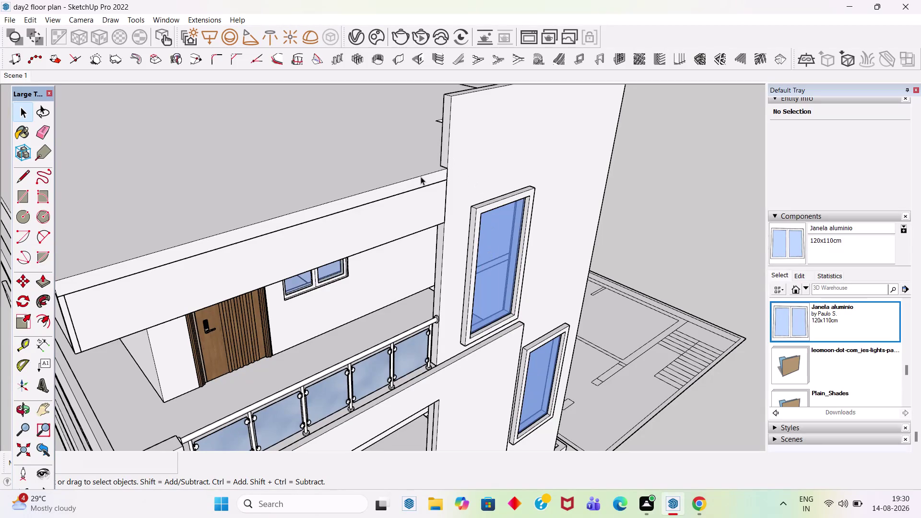
Draw a 4 by 3-foot rectangle on the ground beside the house.
scroll(up, 3)
scroll(down, 3)
scroll(down, 3)
middle_drag(562, 305, 515, 264)
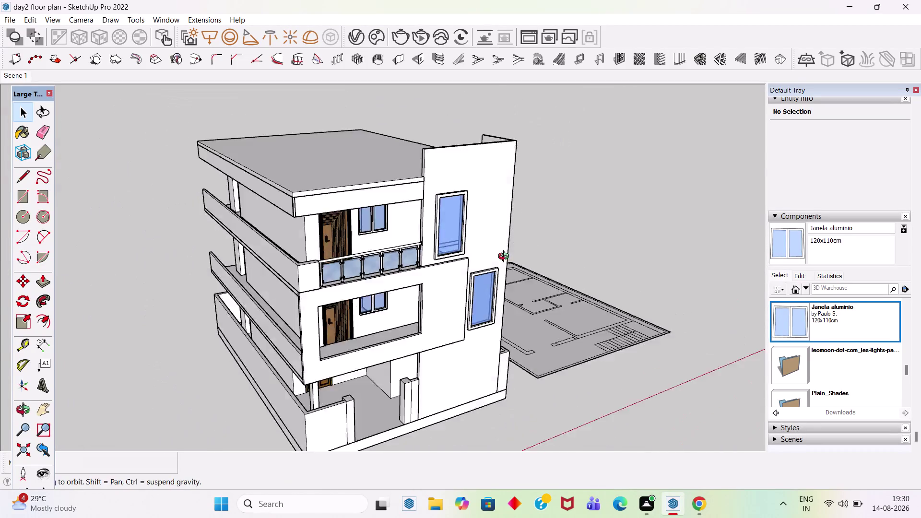
middle_drag(515, 264, 453, 227)
scroll(down, 3)
key(r)
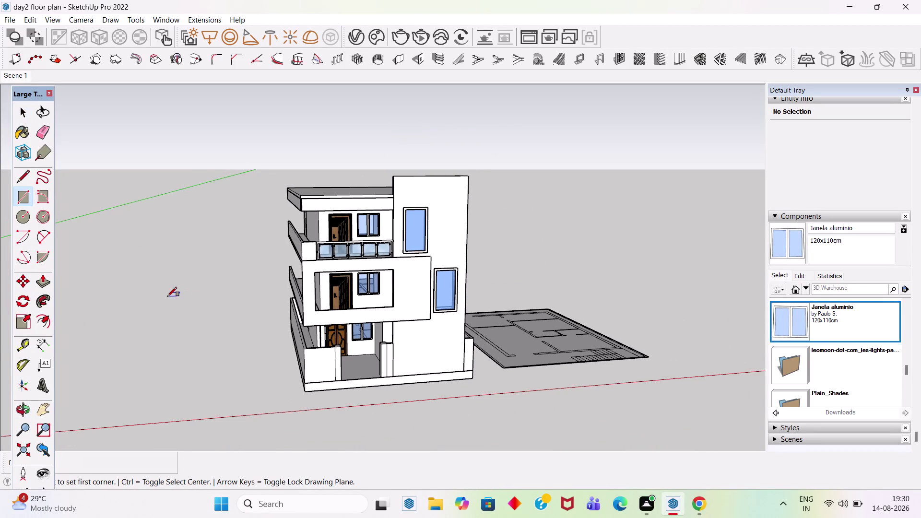
click(159, 282)
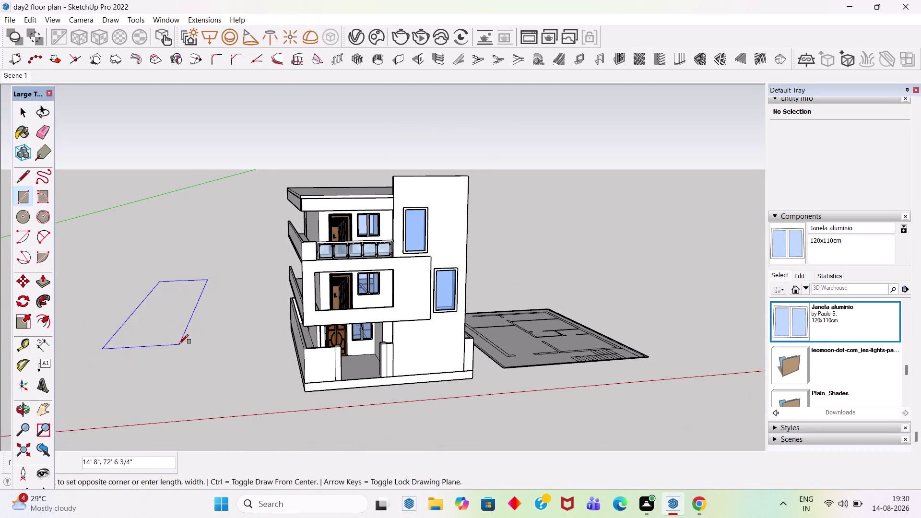
scroll(up, 3)
middle_drag(125, 353, 178, 399)
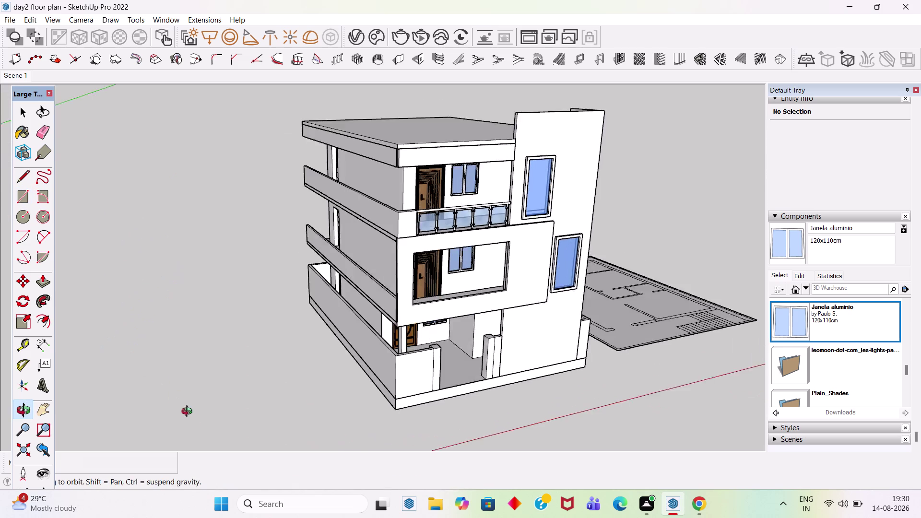
middle_drag(177, 398, 197, 423)
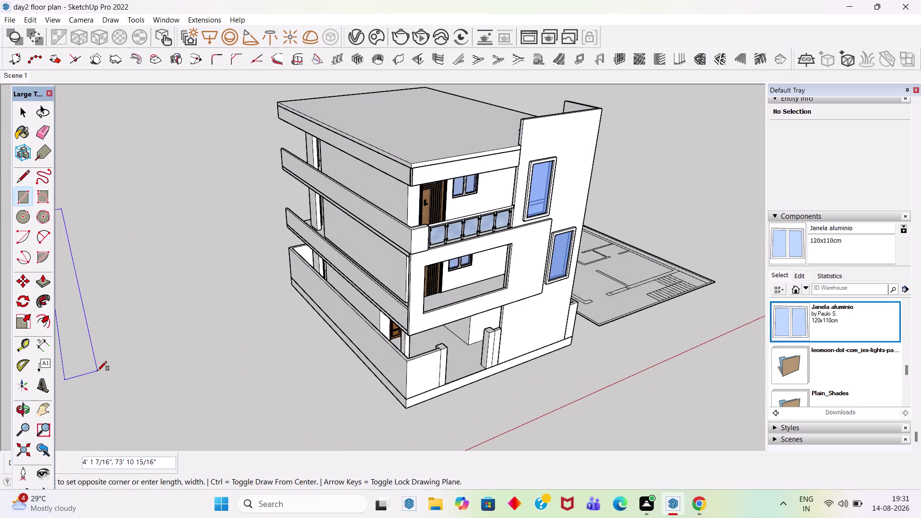
key(4)
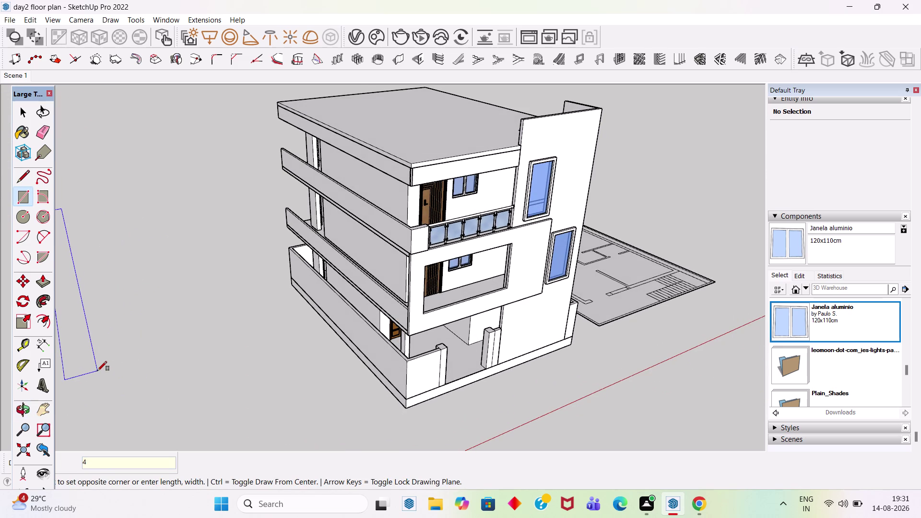
key(comma)
text(3')
key(Return)
Exit the Rectangle tool and orbit toward the top of the roof.
scroll(down, 3)
scroll(down, 3)
scroll(up, 3)
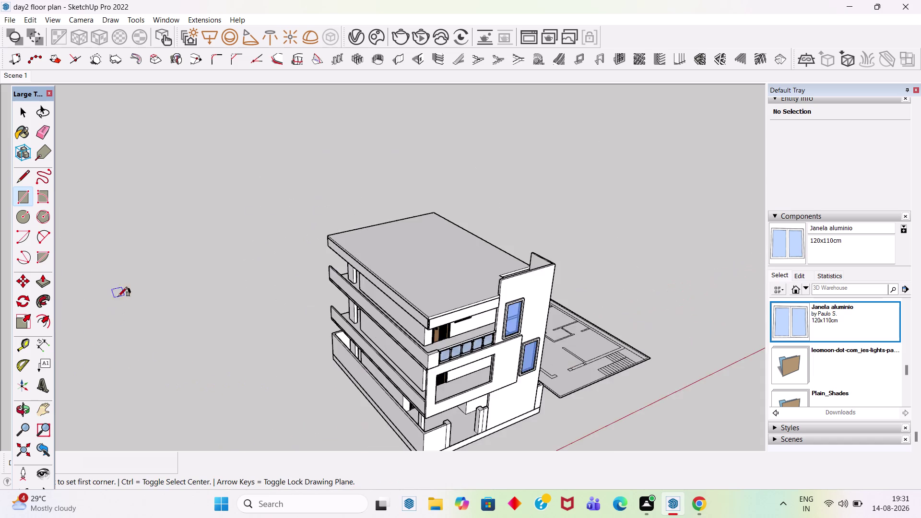
scroll(up, 3)
key(space)
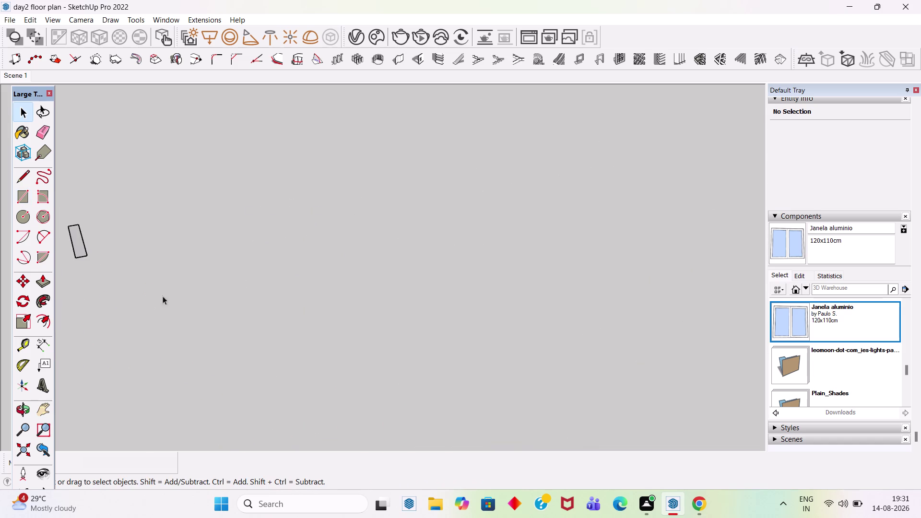
scroll(down, 3)
scroll(up, 3)
scroll(down, 3)
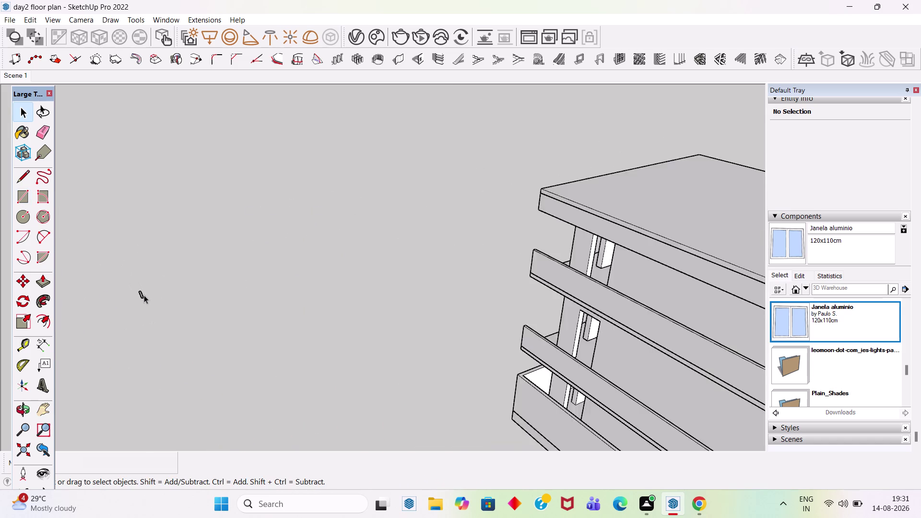
scroll(down, 3)
scroll(up, 3)
middle_drag(442, 255, 417, 269)
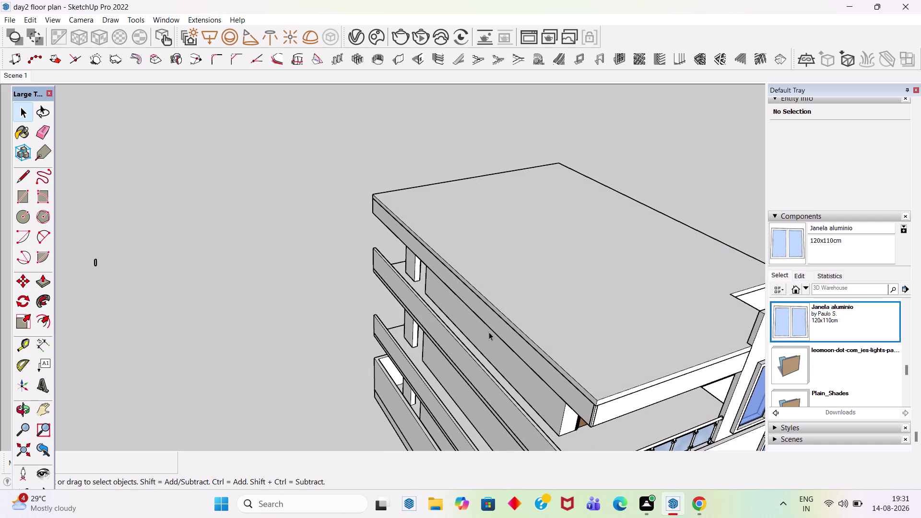
Draw roof-edge lines from the feature wall corner to the front and back-left corners.
key(l)
scroll(down, 3)
scroll(up, 3)
scroll(up, 3)
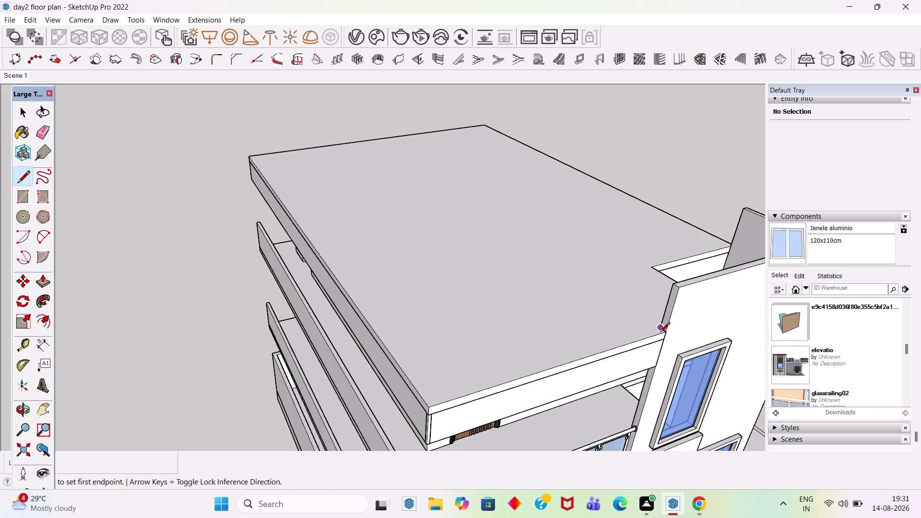
scroll(up, 3)
click(666, 332)
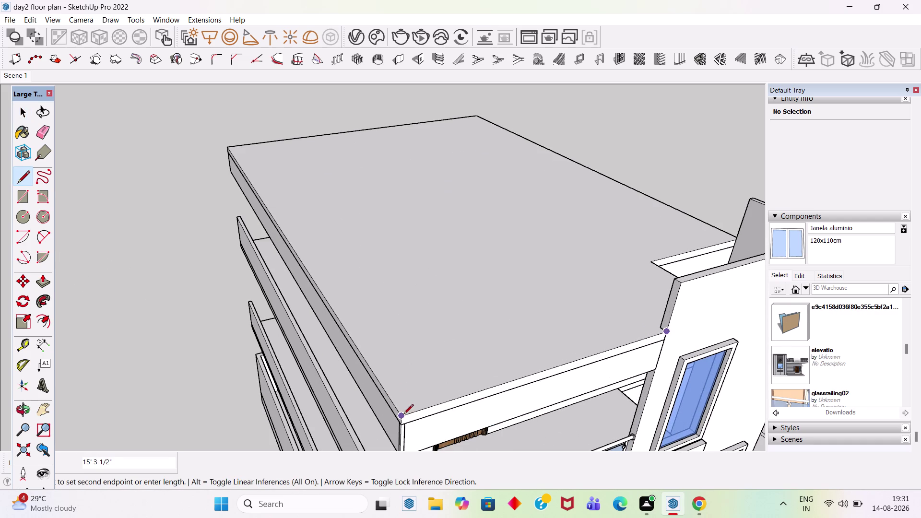
click(403, 415)
click(402, 416)
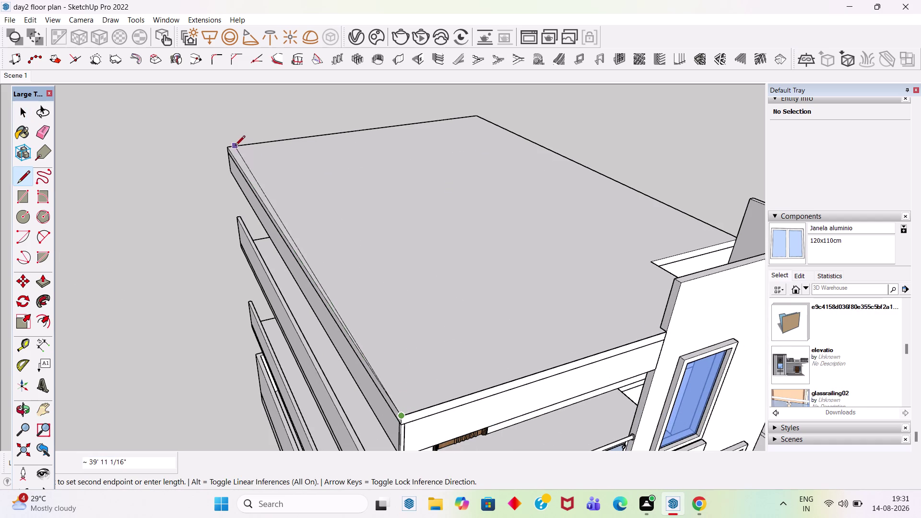
click(228, 146)
click(226, 147)
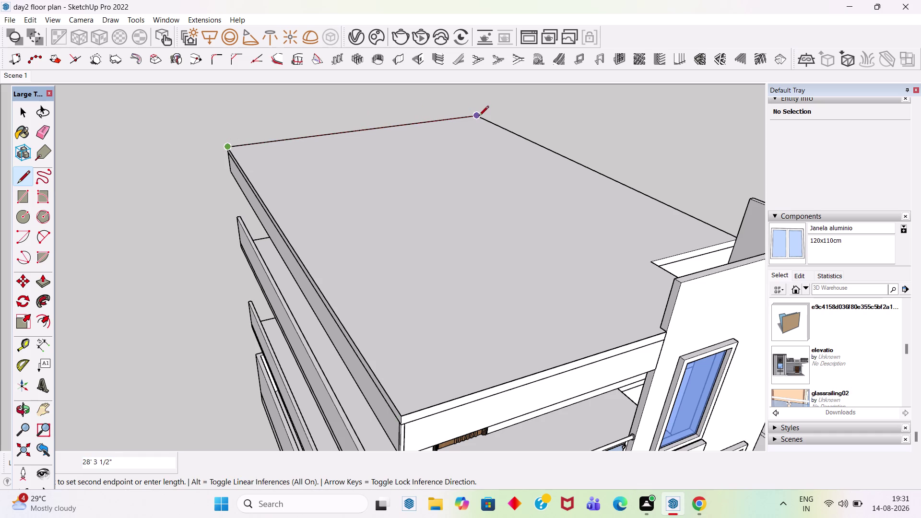
Continue the line via the back-right corner and side edge to the feature wall.
scroll(up, 3)
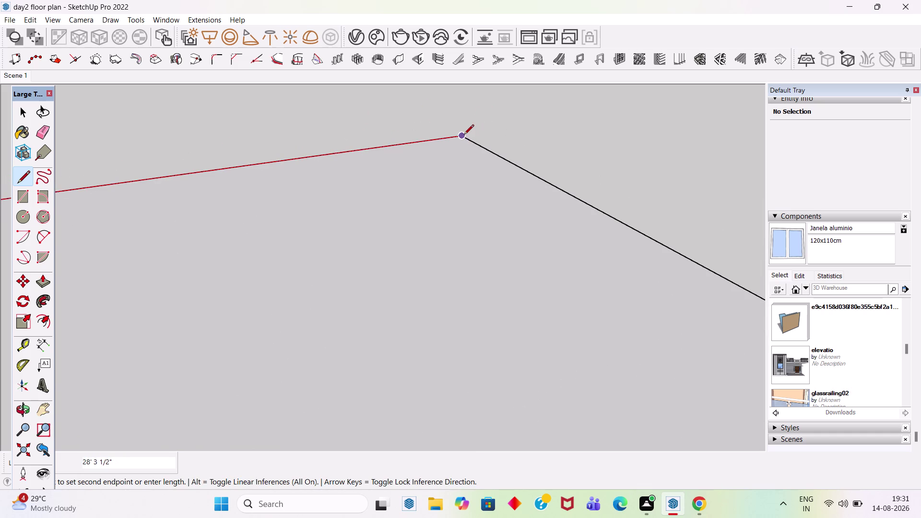
click(464, 136)
click(462, 136)
scroll(down, 3)
scroll(down, 3)
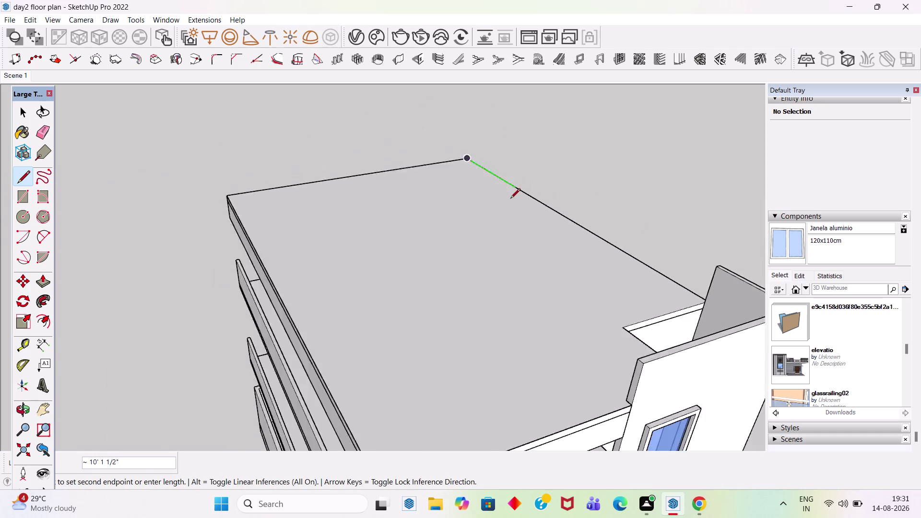
scroll(down, 3)
middle_drag(517, 205, 793, 245)
scroll(up, 3)
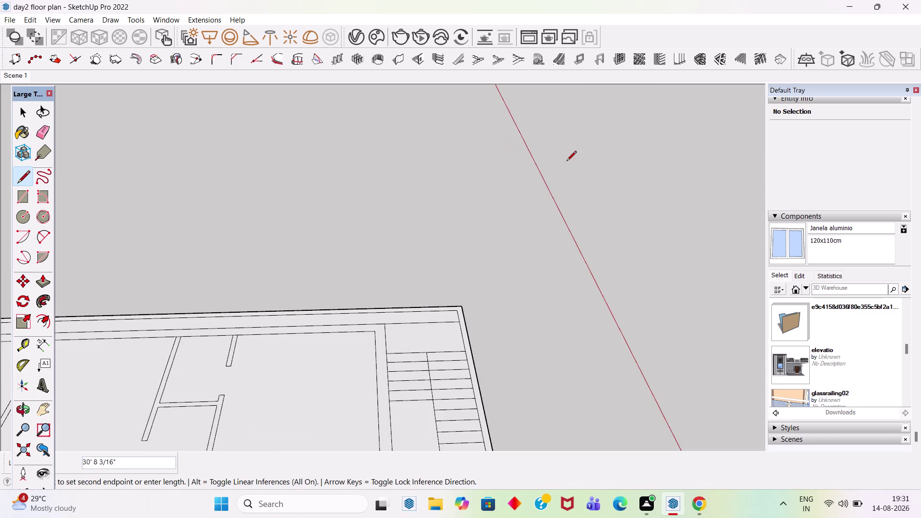
scroll(down, 3)
scroll(up, 3)
scroll(up, 3)
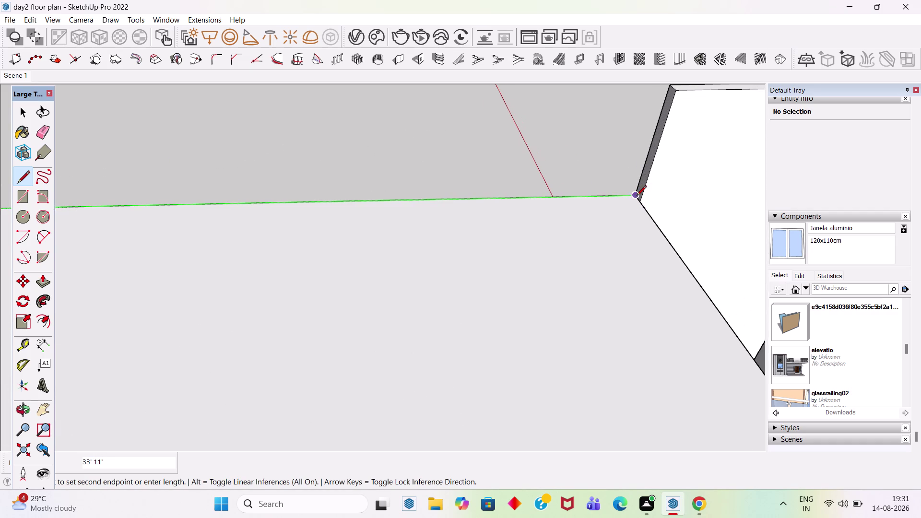
click(636, 196)
key(space)
scroll(down, 3)
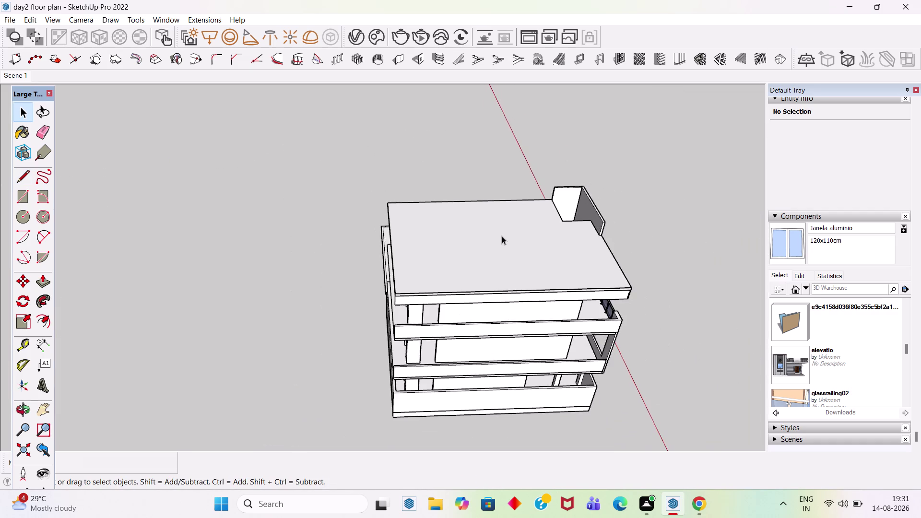
Select the small rectangle profile and activate Follow Me.
middle_drag(487, 234, 450, 222)
scroll(down, 3)
scroll(down, 3)
scroll(up, 3)
scroll(down, 3)
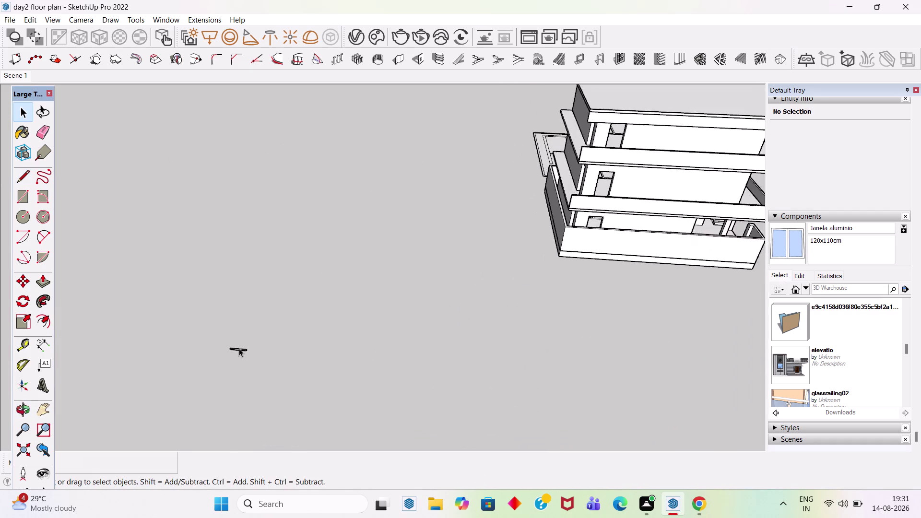
scroll(up, 3)
double_click(245, 350)
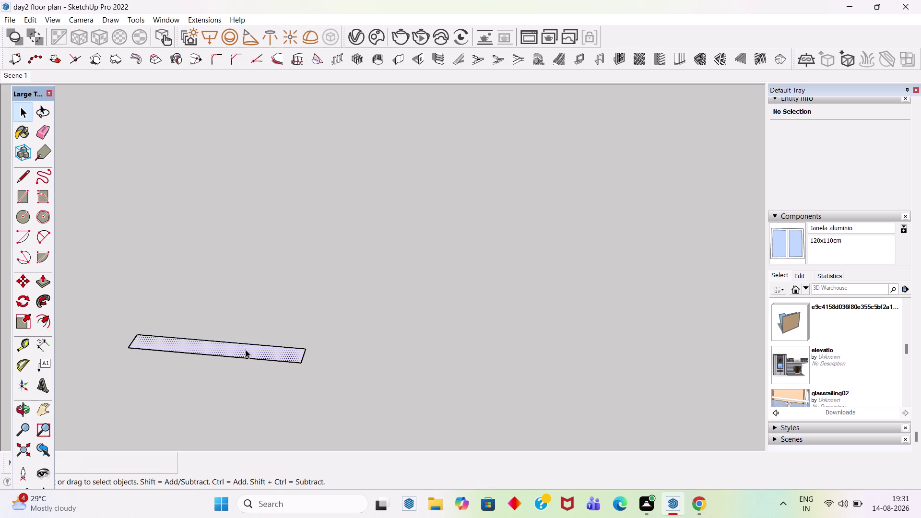
click(43, 301)
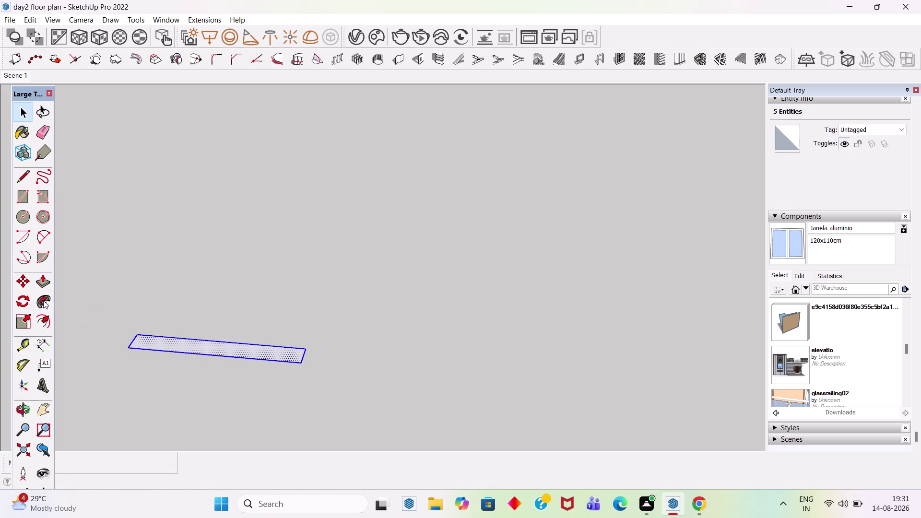
Try sweeping the profile along a roof edge, then return to Select.
scroll(down, 3)
scroll(down, 3)
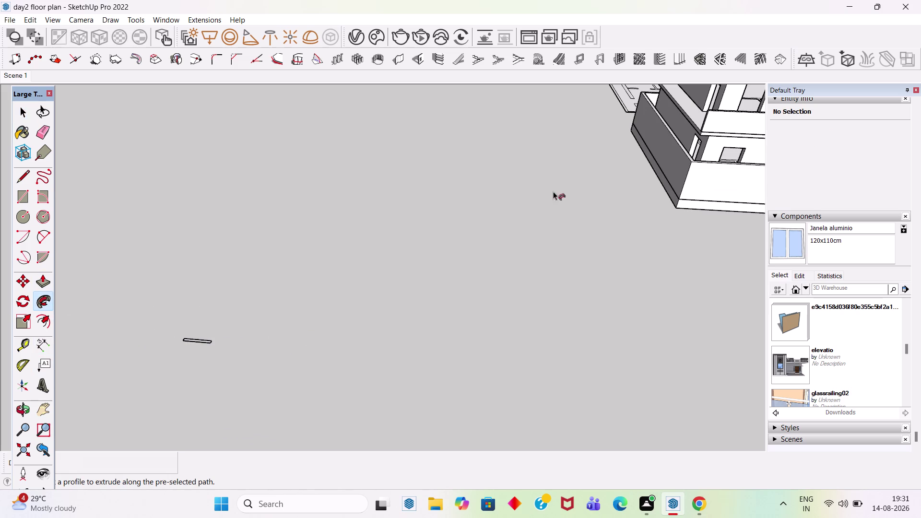
scroll(down, 3)
scroll(up, 3)
scroll(down, 3)
scroll(up, 3)
scroll(up, 3)
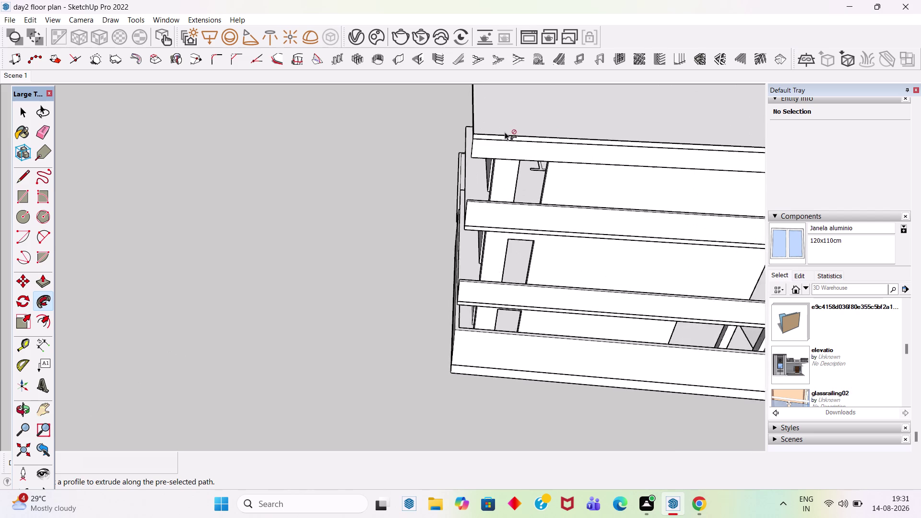
scroll(up, 3)
click(516, 137)
key(space)
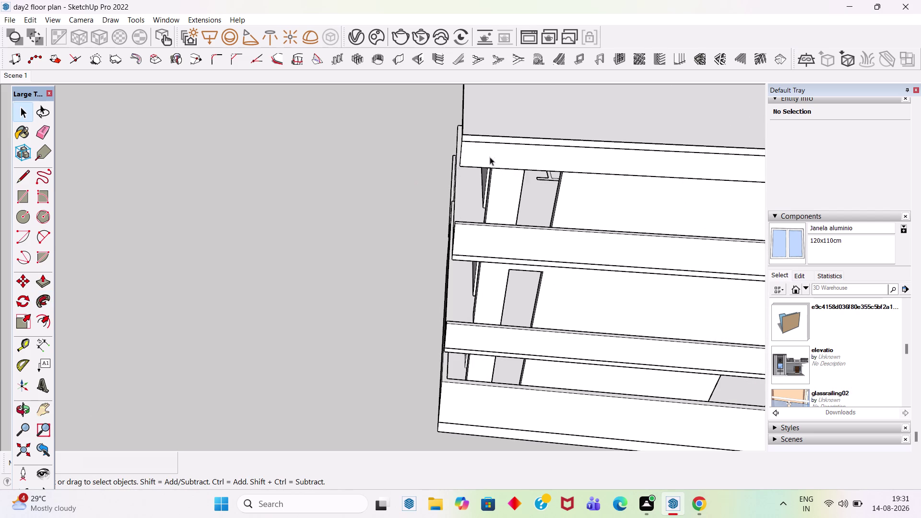
Select the roof slab group and zoom in near the feature wall.
click(525, 135)
scroll(down, 3)
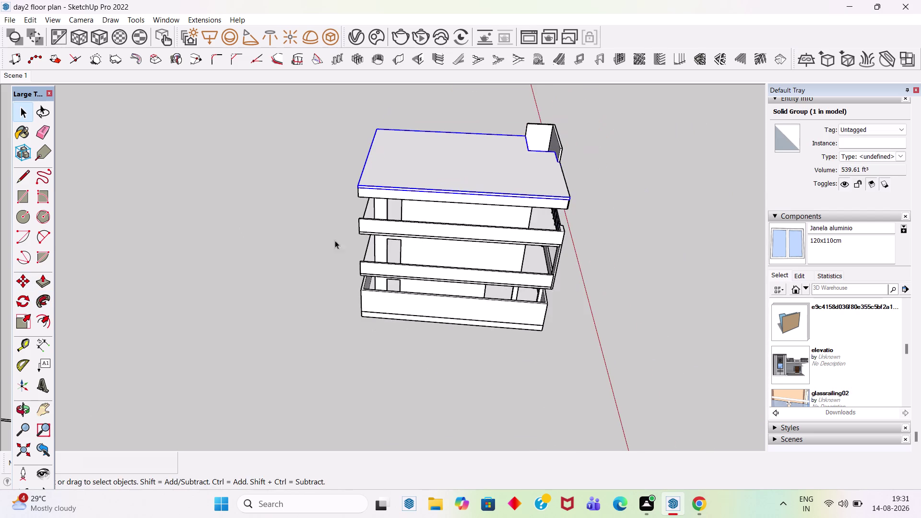
middle_drag(456, 227, 286, 260)
scroll(up, 3)
click(520, 265)
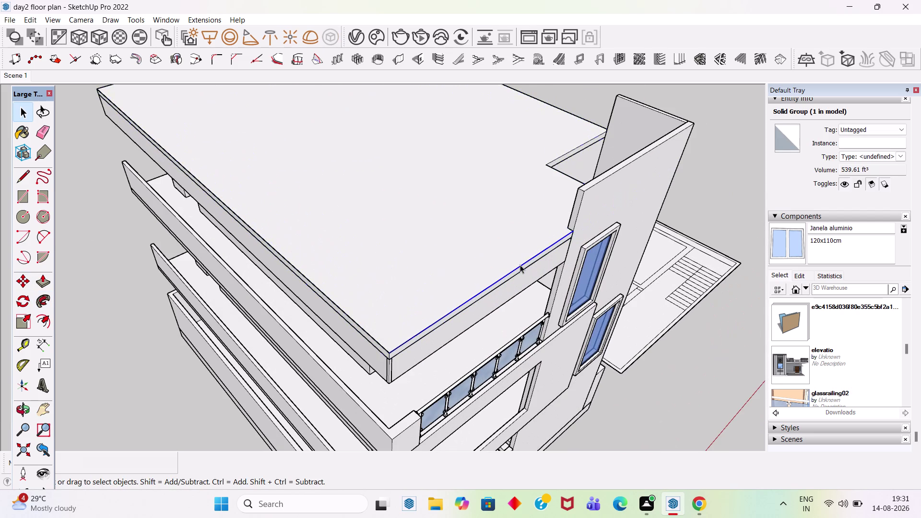
Shift-select the four traced roof top edges, about 117 feet in total.
click(374, 339)
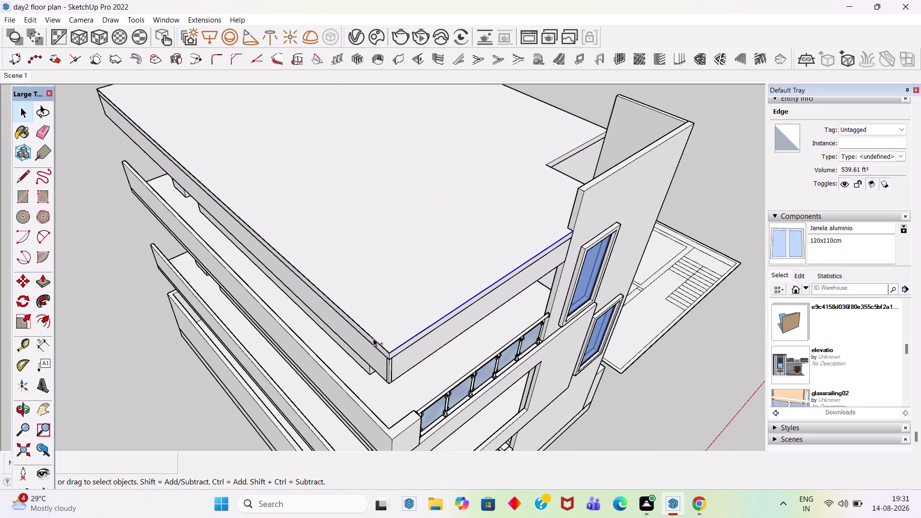
scroll(down, 3)
scroll(up, 3)
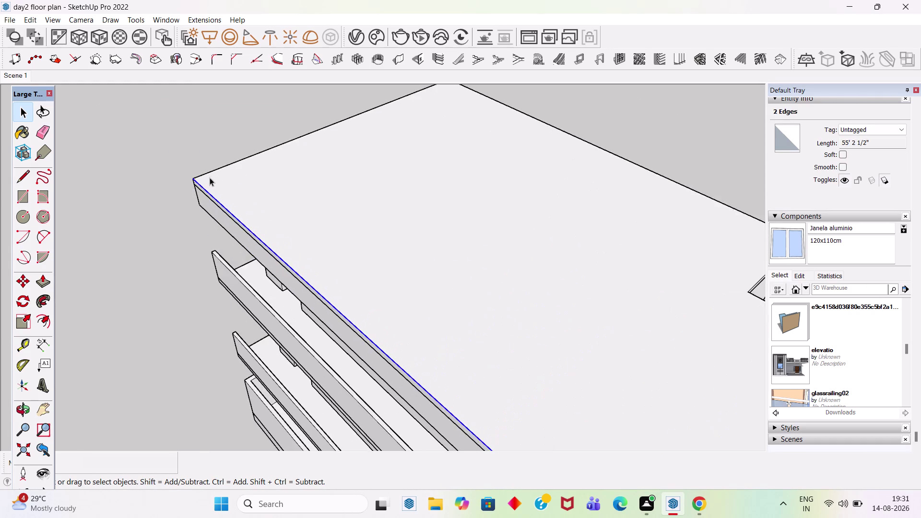
scroll(up, 3)
click(201, 172)
scroll(down, 3)
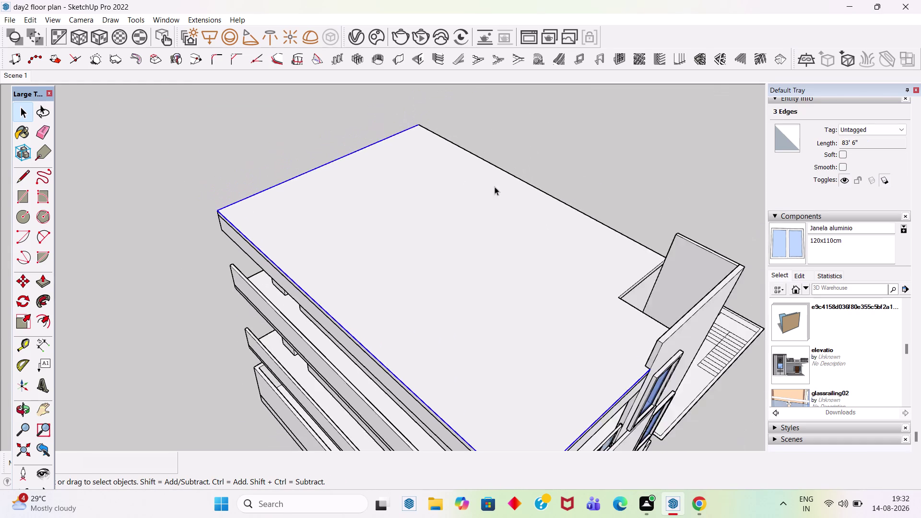
scroll(up, 3)
click(527, 212)
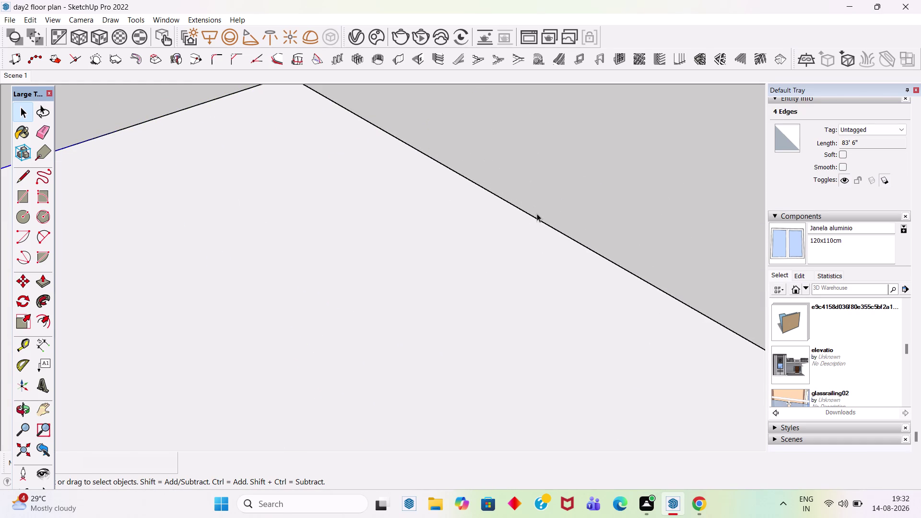
click(537, 219)
scroll(down, 3)
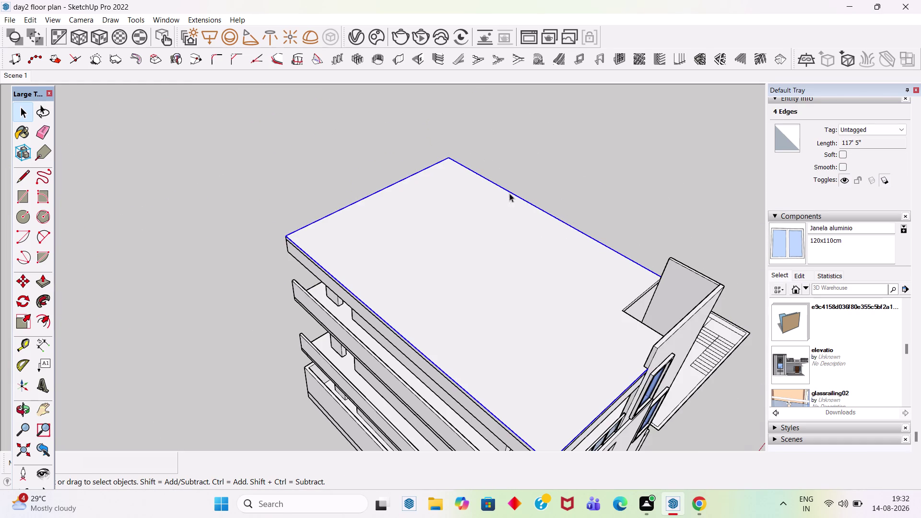
scroll(down, 3)
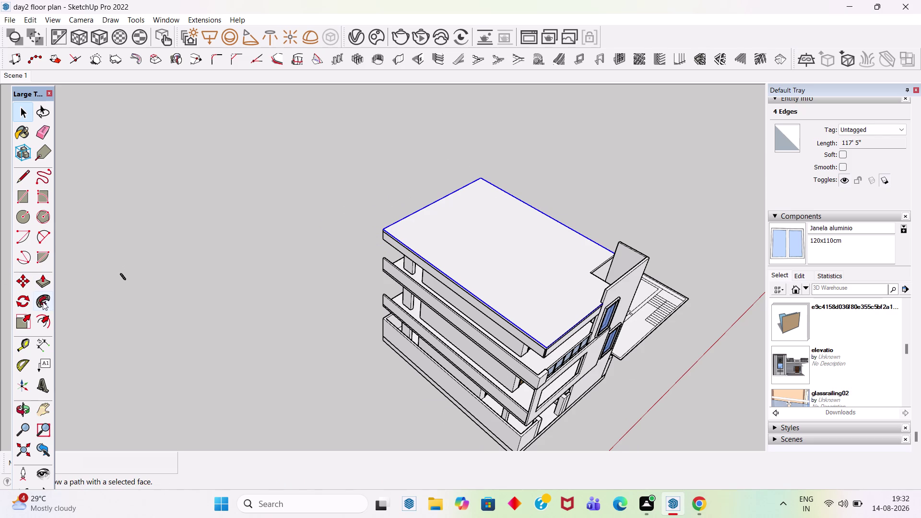
Sweep the rectangle profile along the roof edges with Follow Me and inspect it.
click(43, 301)
scroll(up, 3)
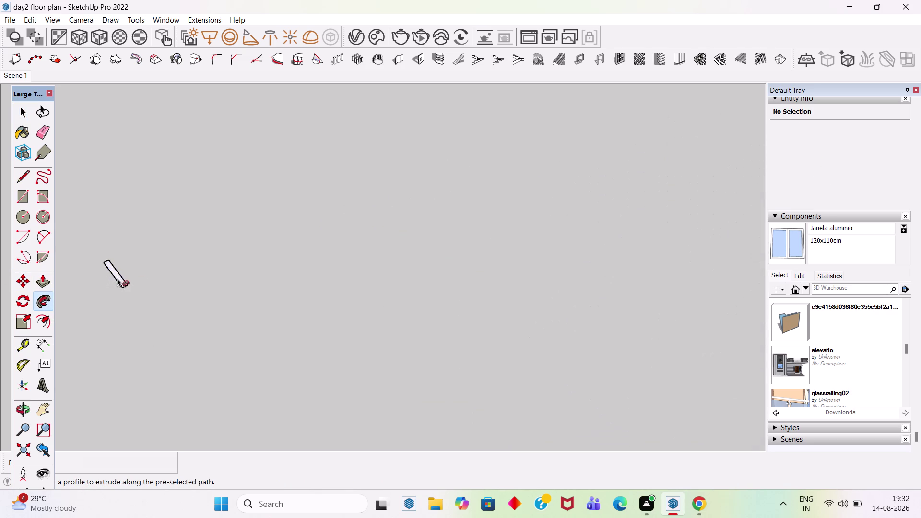
scroll(up, 3)
click(124, 281)
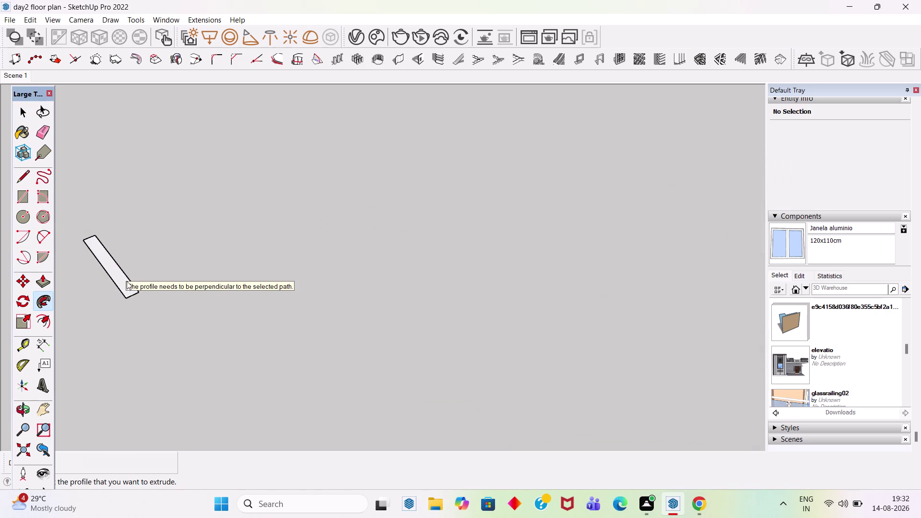
scroll(down, 3)
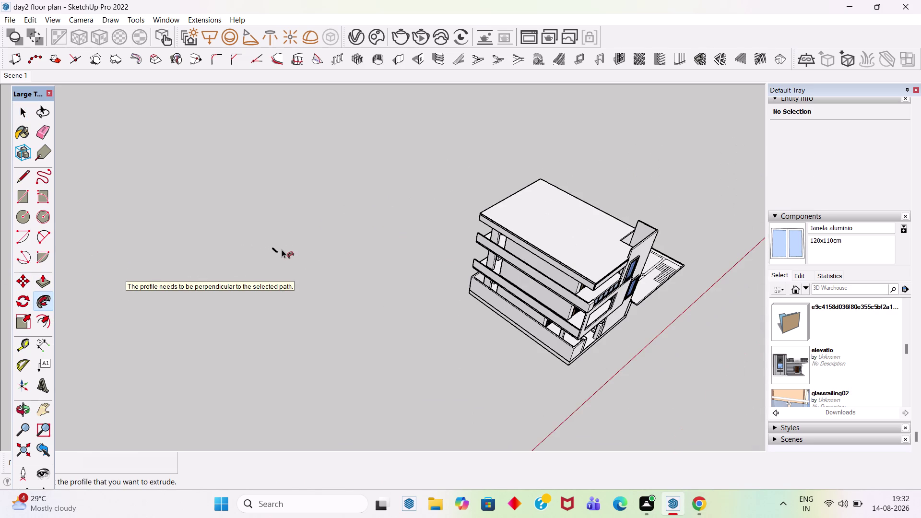
scroll(up, 3)
scroll(up, 3)
scroll(up, 3)
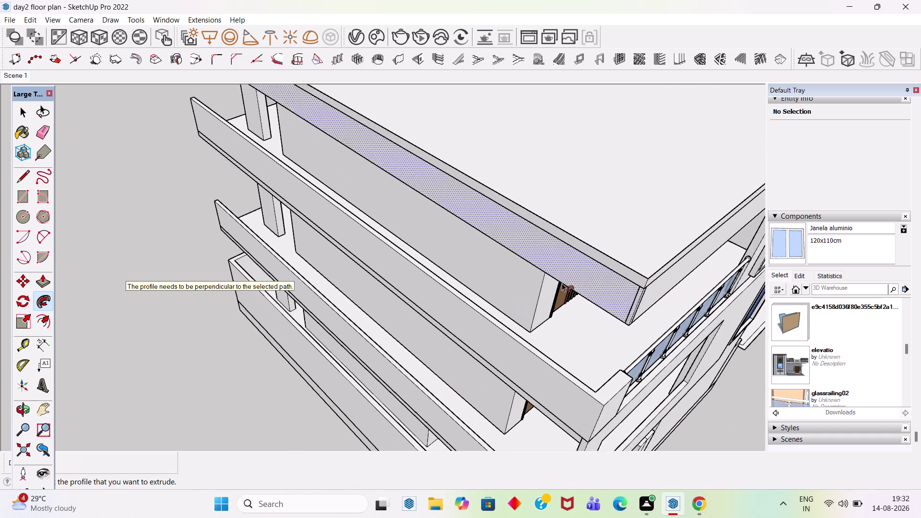
scroll(up, 3)
middle_drag(601, 290, 499, 148)
scroll(up, 3)
scroll(down, 3)
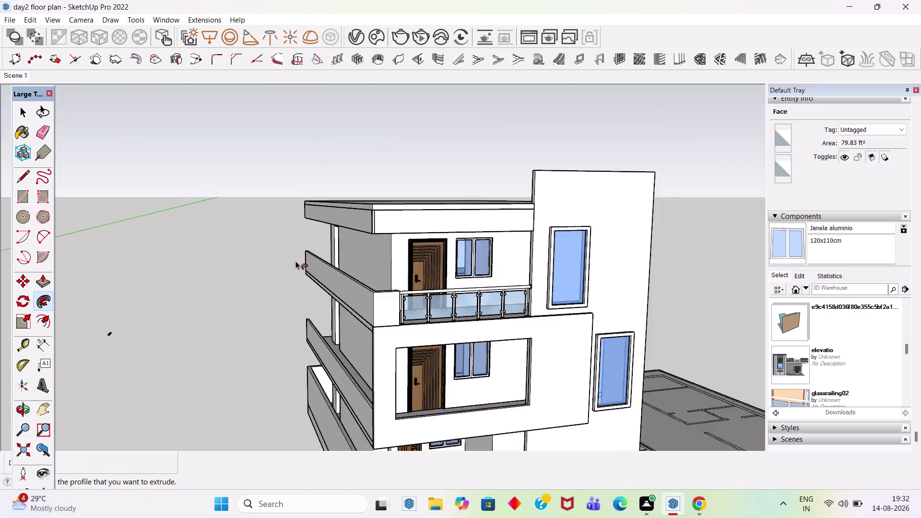
scroll(down, 3)
middle_drag(386, 241, 386, 394)
scroll(up, 3)
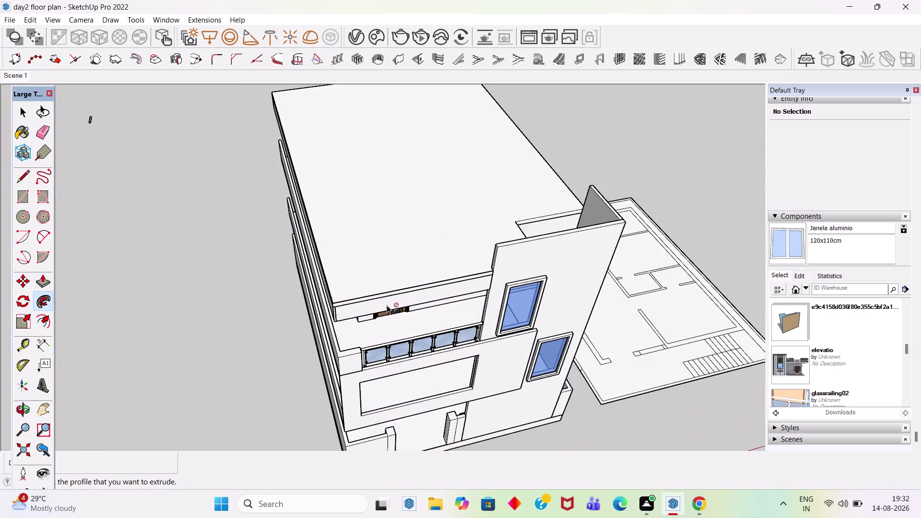
scroll(up, 3)
Undo the last four actions, cut the selection, and return to Select.
key(ctrl+z)
key(ctrl+z)
key(ctrl+z)
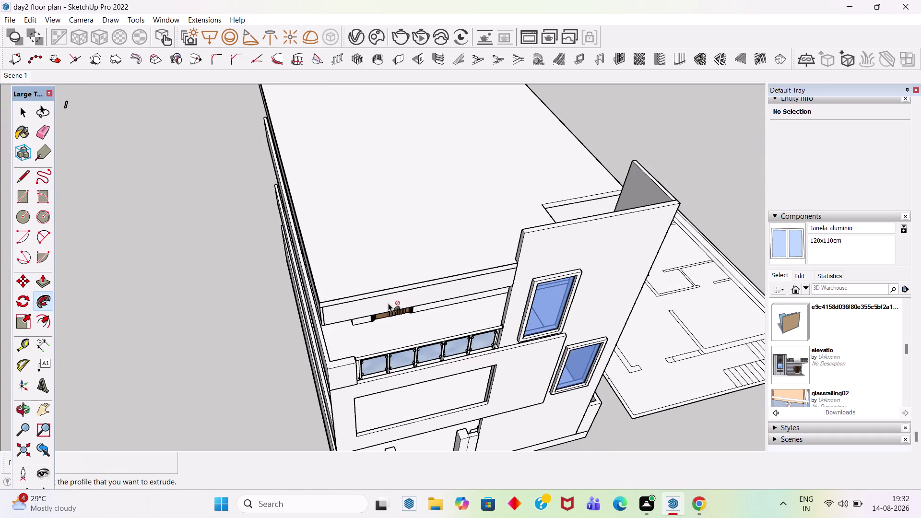
key(ctrl+z)
key(ctrl+x)
key(space)
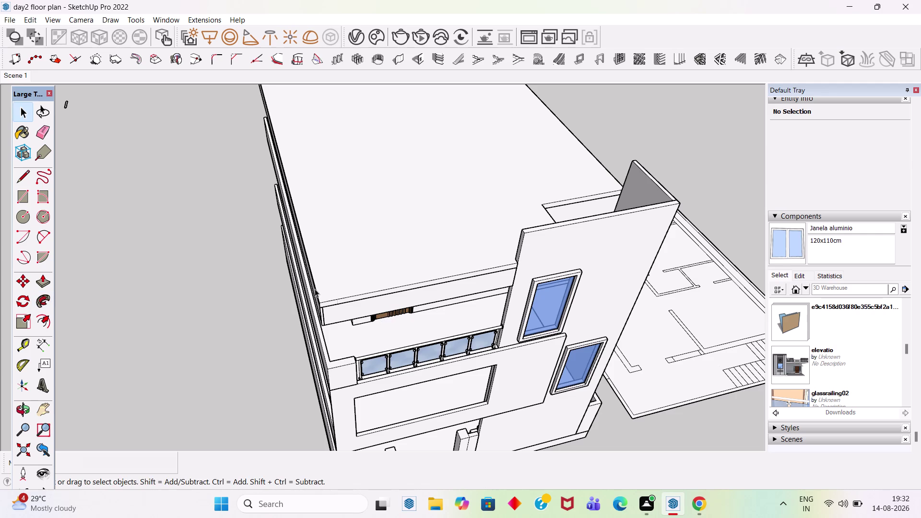
Inspect the parapet and select the roof slab, a 539.61 cubic-foot solid.
click(258, 289)
middle_drag(479, 292, 568, 170)
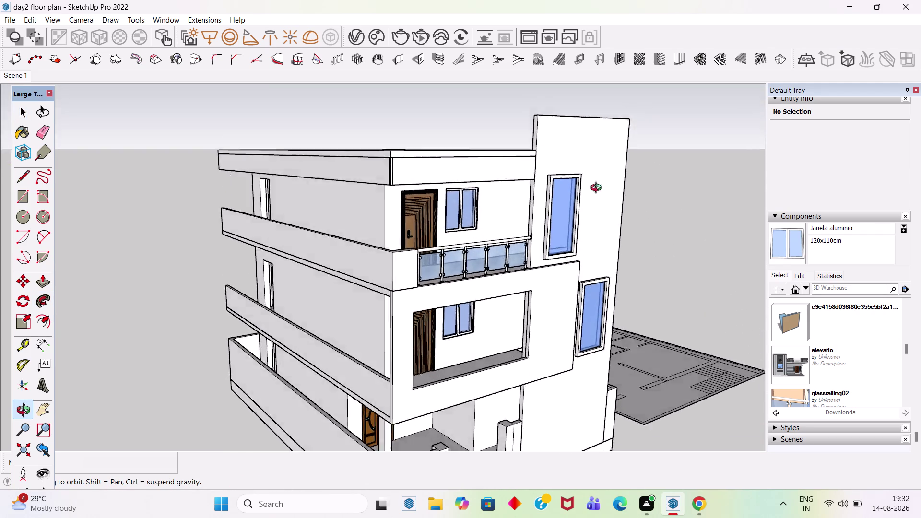
middle_drag(568, 170, 485, 248)
scroll(up, 3)
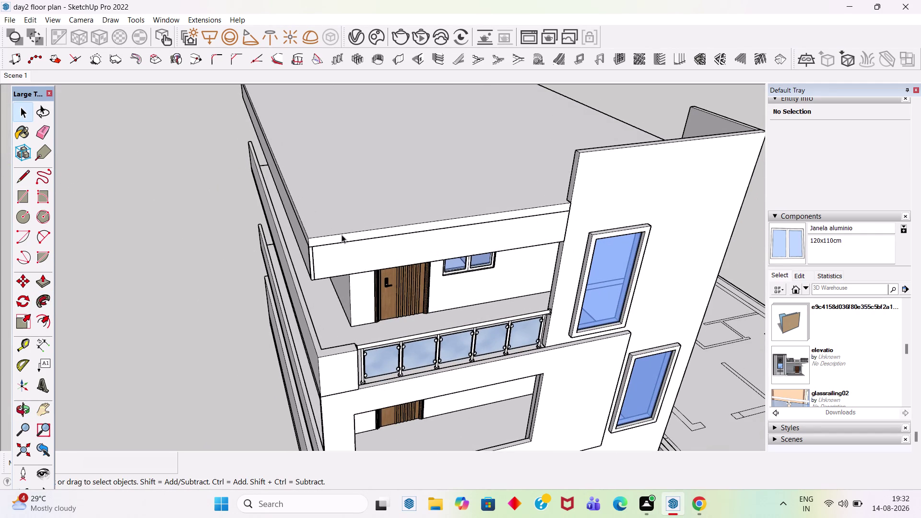
click(342, 234)
scroll(down, 3)
click(248, 283)
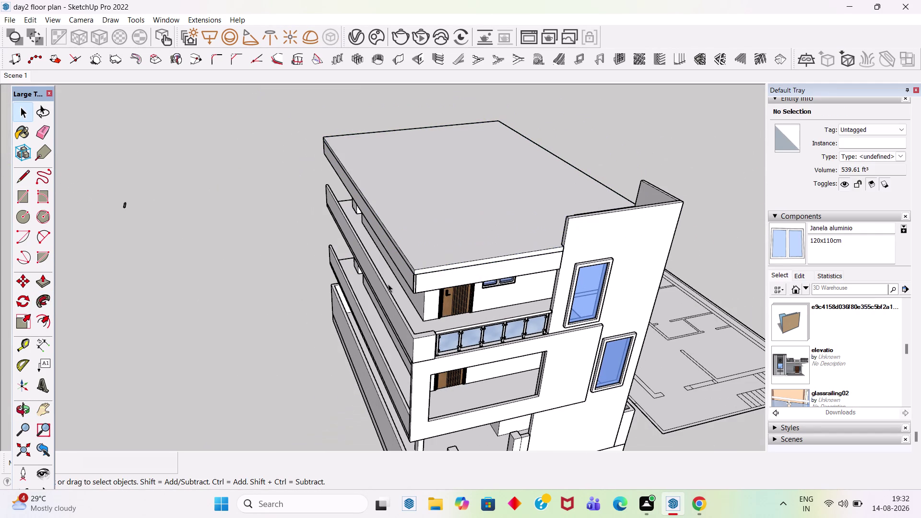
scroll(up, 3)
middle_drag(595, 235, 815, 176)
scroll(up, 3)
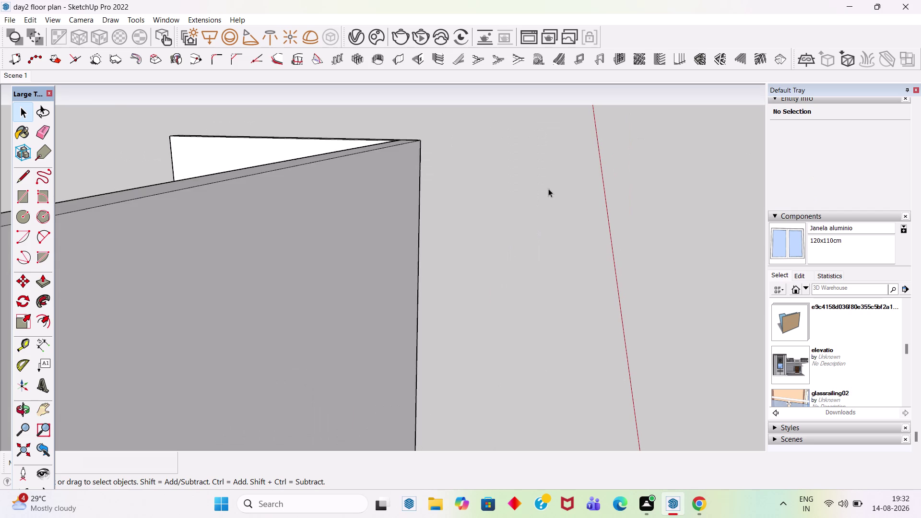
scroll(down, 3)
middle_drag(534, 225, 554, 211)
scroll(up, 3)
Place a Tape Measure guide 3 feet from the narrow wall's bottom corner.
scroll(up, 3)
scroll(down, 3)
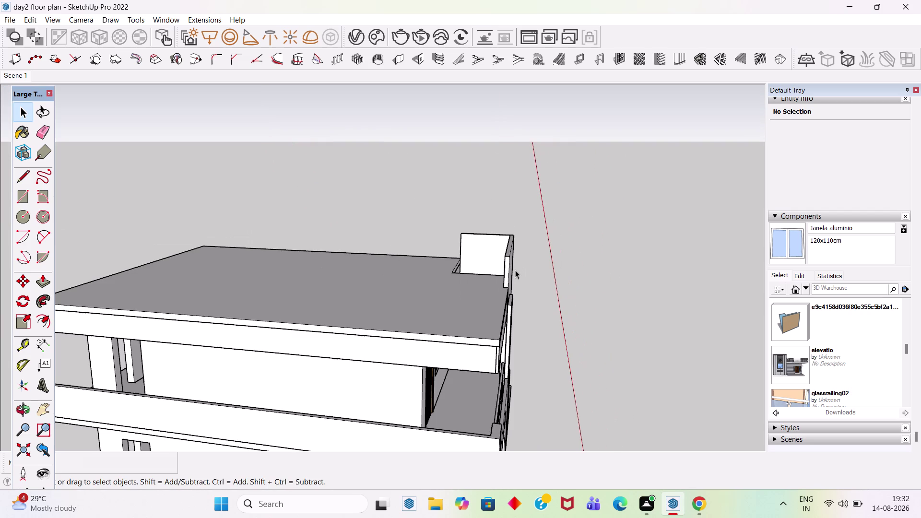
scroll(up, 3)
scroll(up, 3)
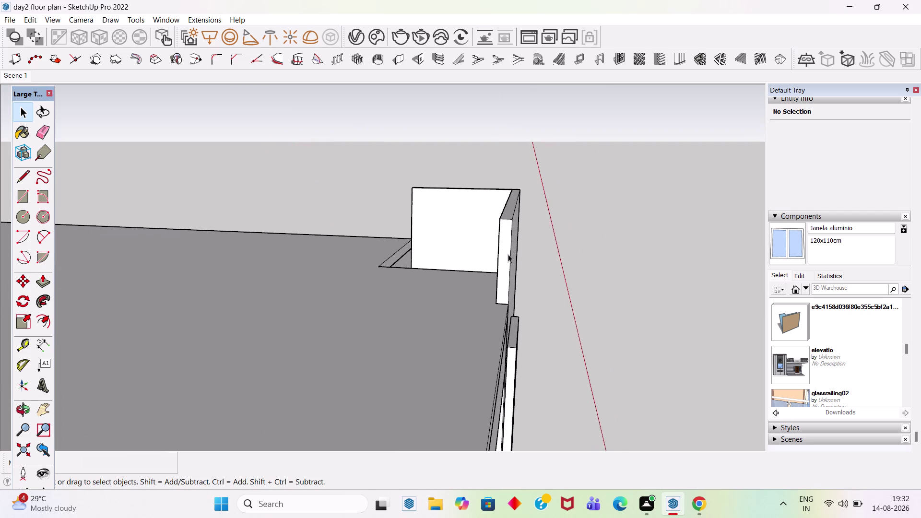
scroll(up, 3)
key(r)
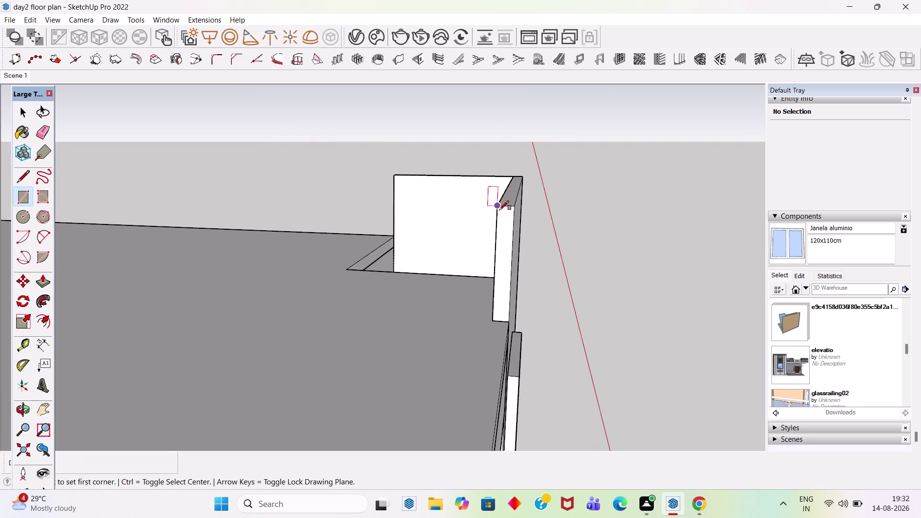
key(t)
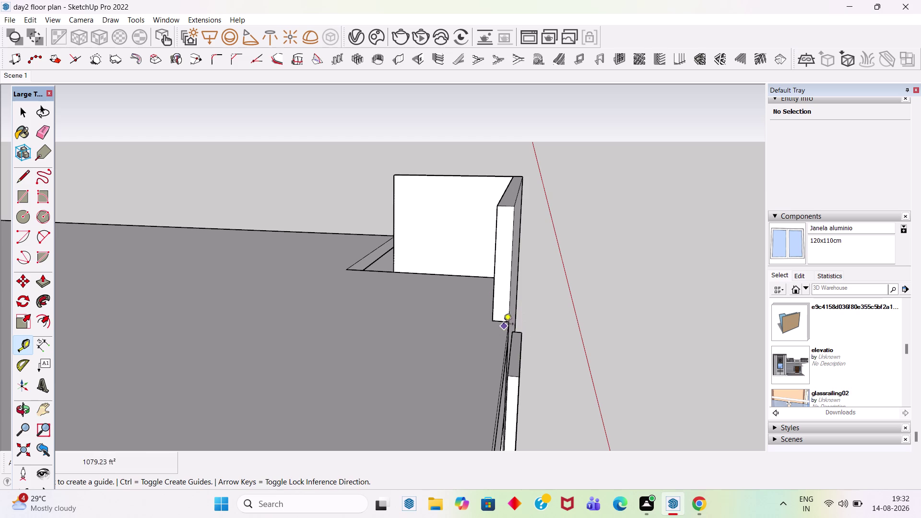
scroll(up, 3)
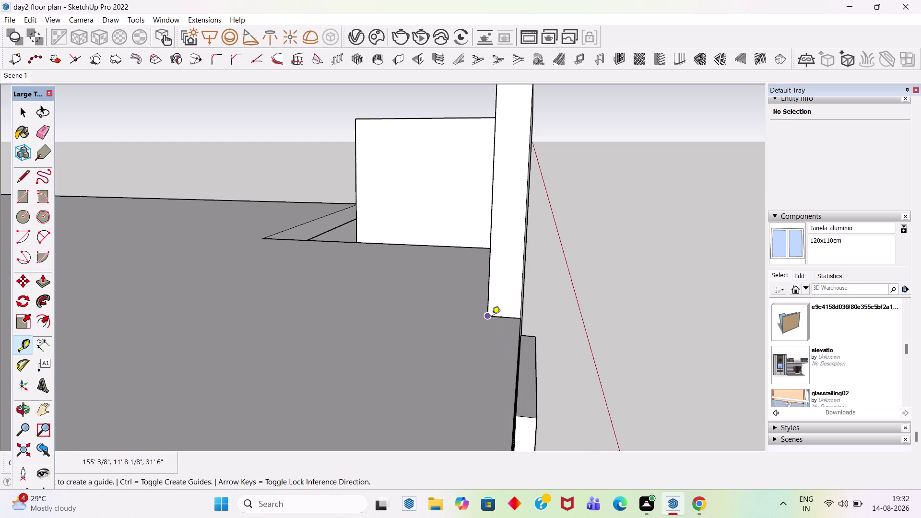
scroll(up, 3)
click(497, 313)
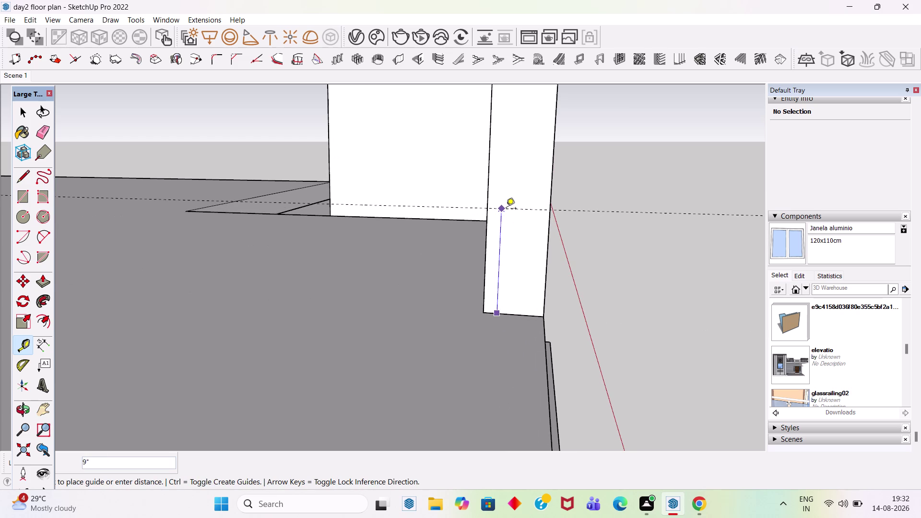
text(3')
key(Return)
Orbit to view the roof corner with the new guide line.
scroll(down, 3)
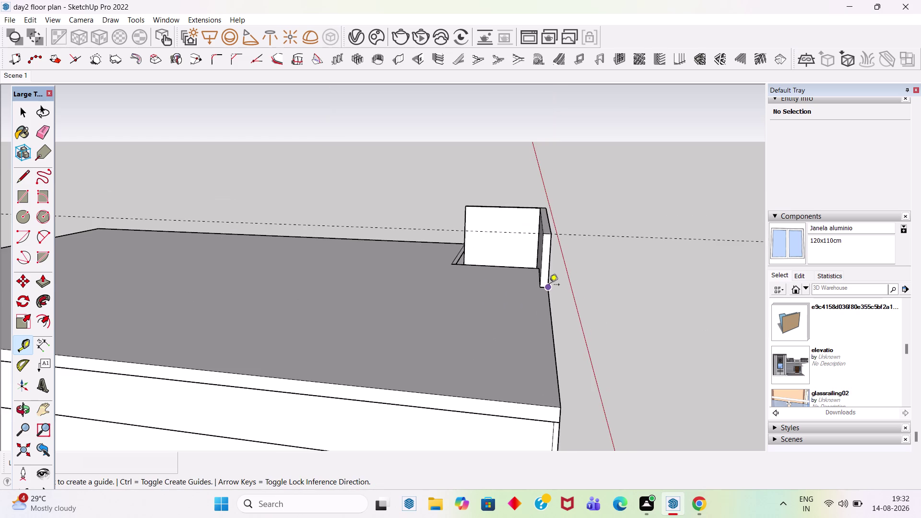
scroll(up, 3)
scroll(down, 3)
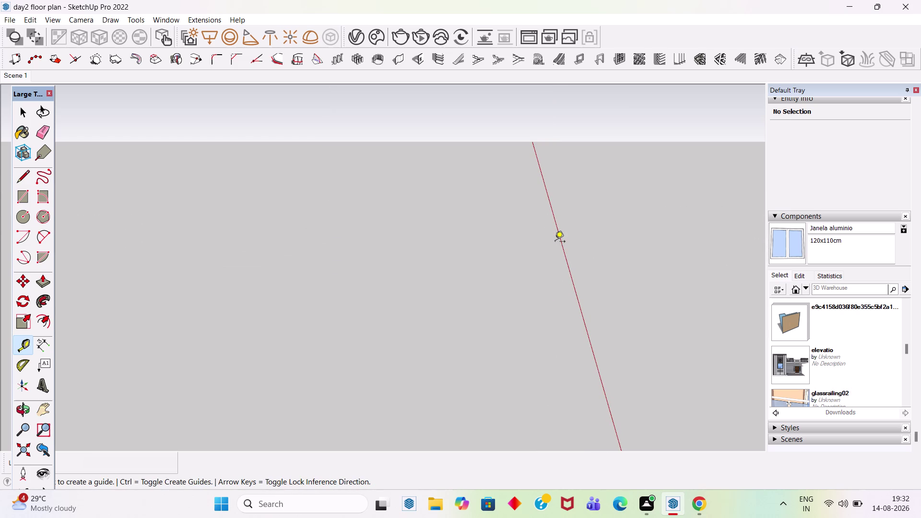
scroll(down, 3)
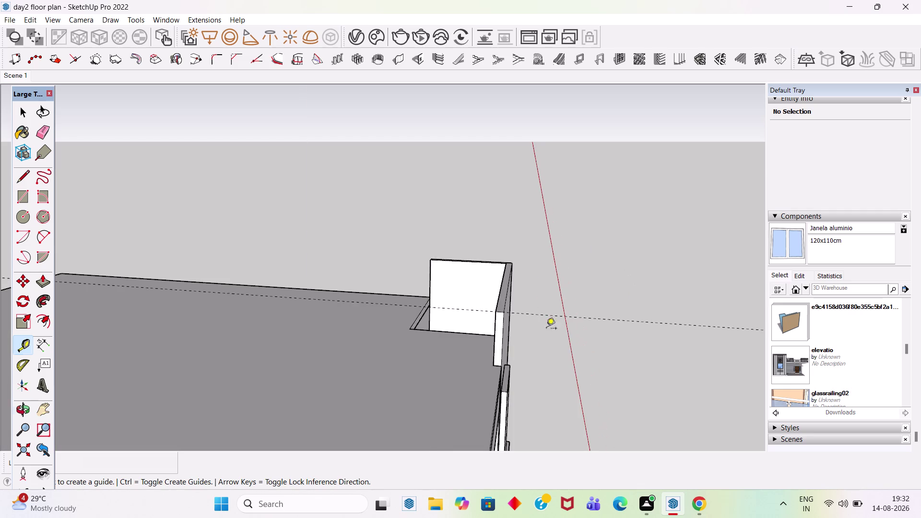
middle_drag(541, 326, 485, 306)
scroll(up, 3)
key(space)
Draw a rectangle across the corner gap at the raised wall, then undo it.
key(r)
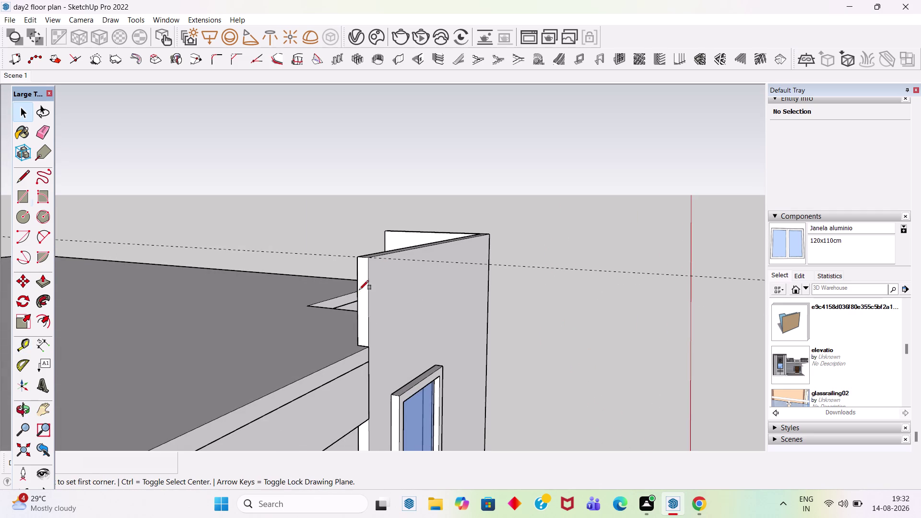
scroll(up, 3)
scroll(down, 3)
click(407, 271)
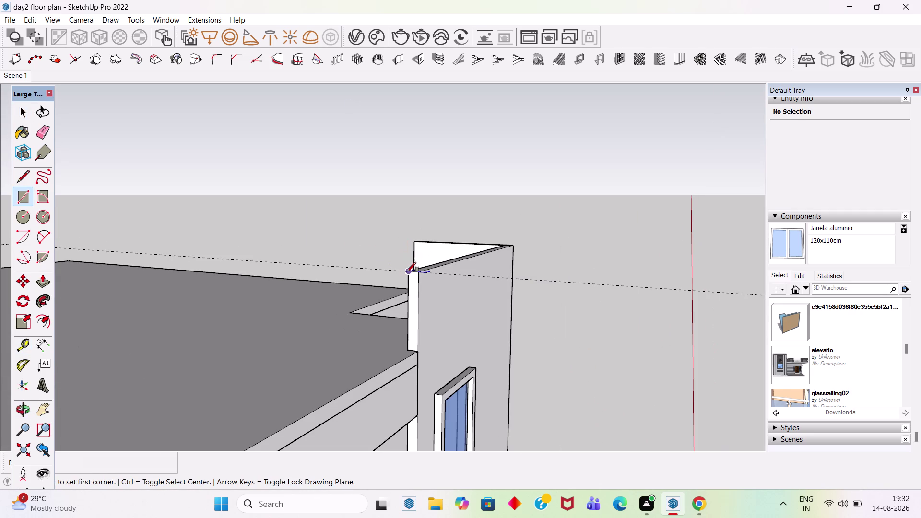
click(419, 347)
key(space)
scroll(down, 3)
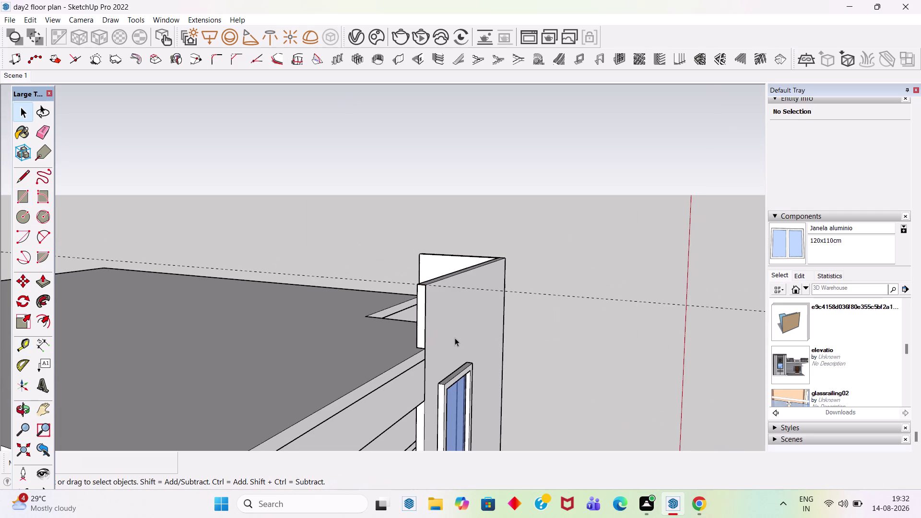
key(ctrl+z)
click(456, 336)
Start a line at the raised wall's lower corner and run it along the roof edge.
key(space)
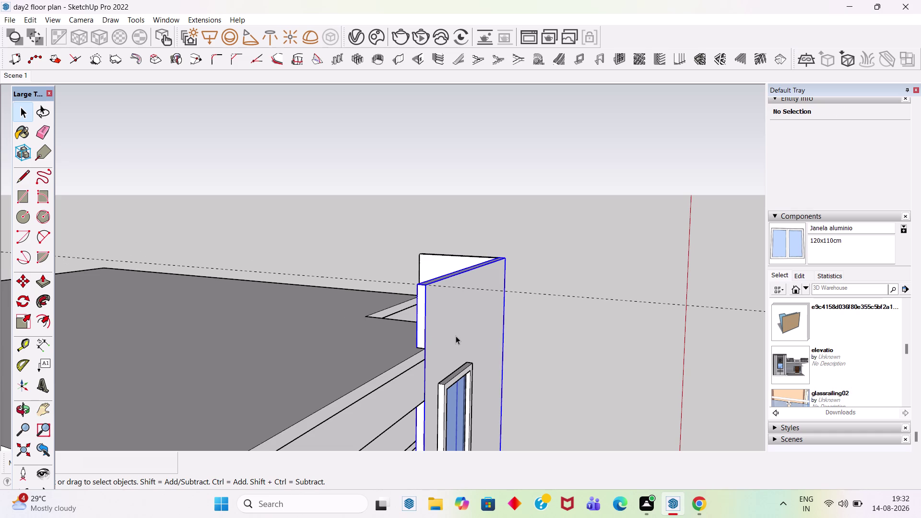
key(l)
click(424, 351)
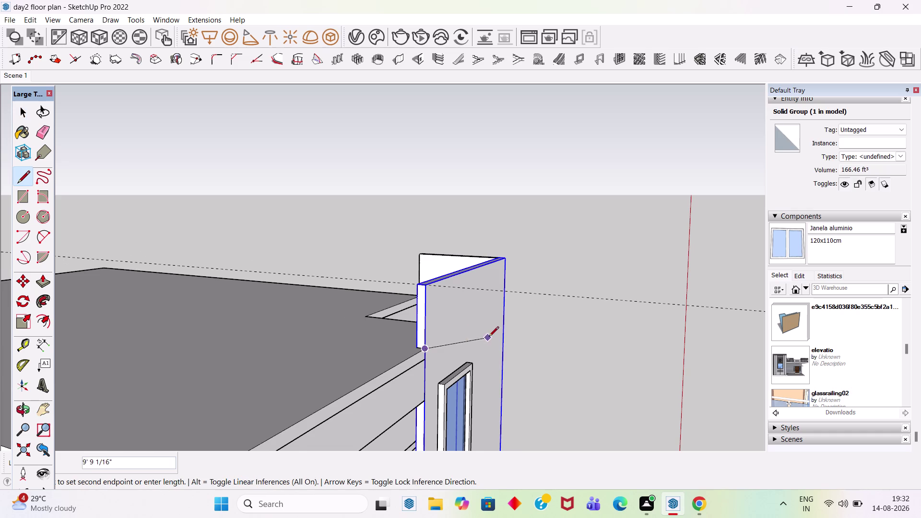
scroll(down, 3)
scroll(up, 3)
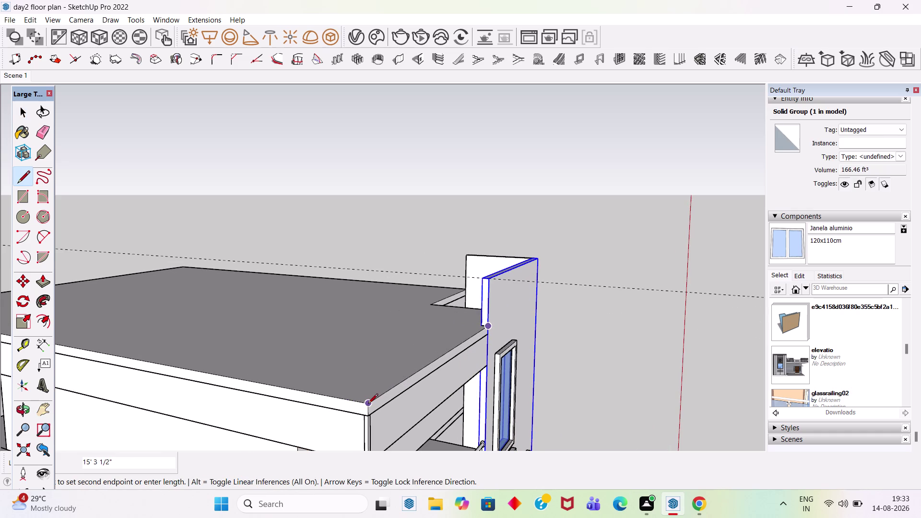
click(367, 404)
scroll(down, 3)
click(124, 339)
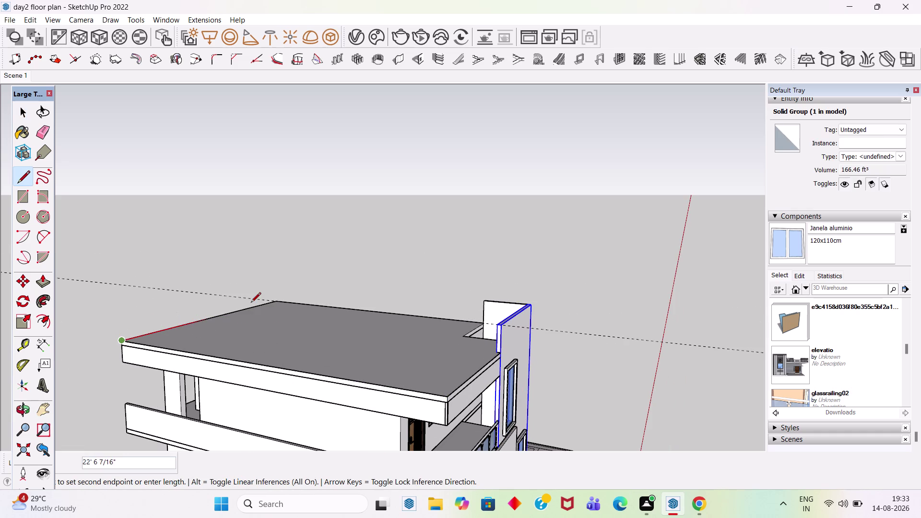
Continue the roof-edge line to the far roof corner and end it at the wall corner.
middle_drag(275, 302, 296, 401)
scroll(up, 3)
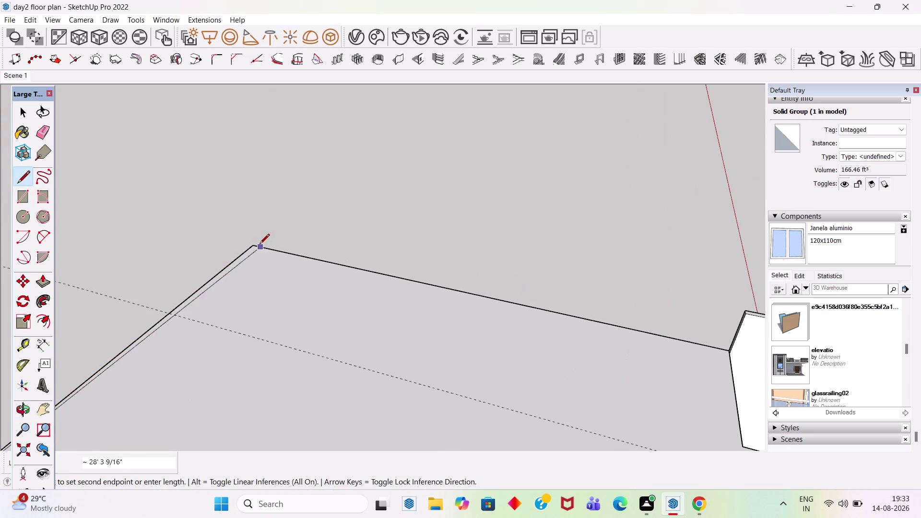
click(252, 244)
click(252, 244)
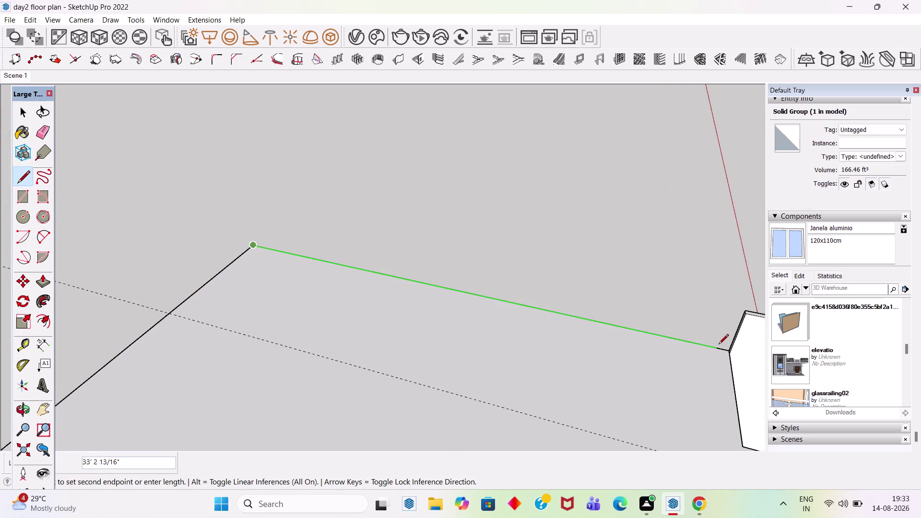
scroll(up, 3)
middle_drag(740, 360, 752, 365)
scroll(up, 3)
click(735, 346)
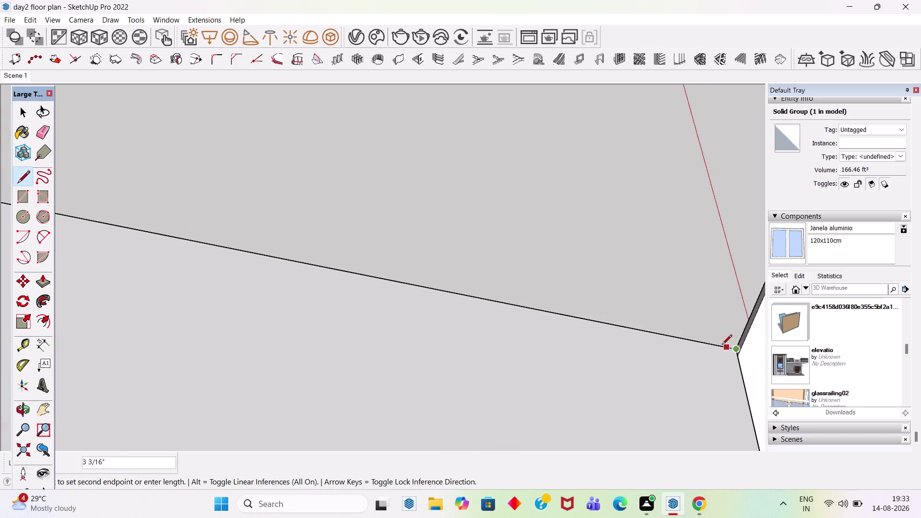
key(space)
Fill the gap on the tall wall's side with a rectangle down to its base.
scroll(down, 3)
scroll(up, 3)
middle_drag(544, 302, 574, 246)
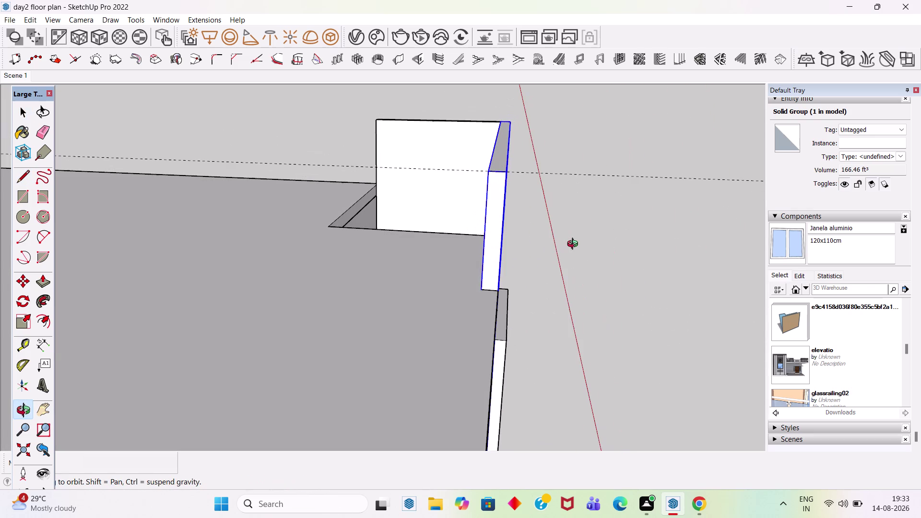
middle_drag(575, 246, 574, 245)
key(r)
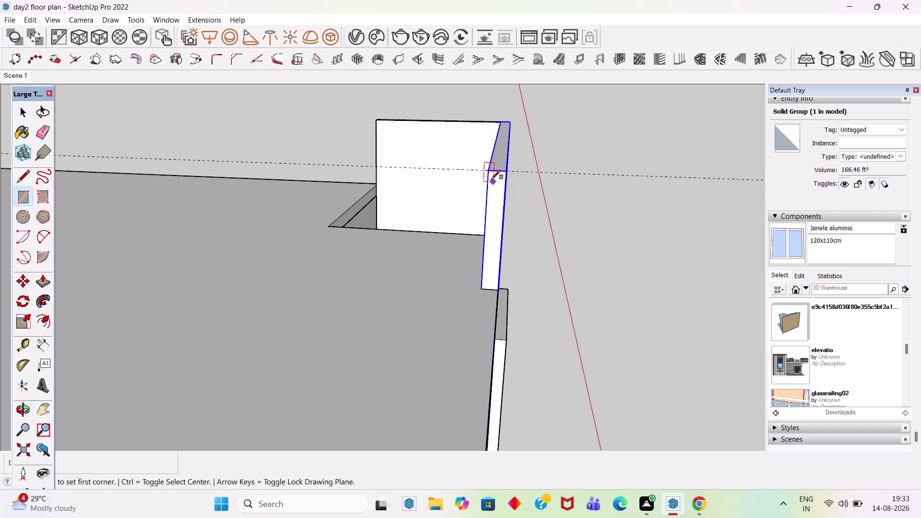
click(491, 172)
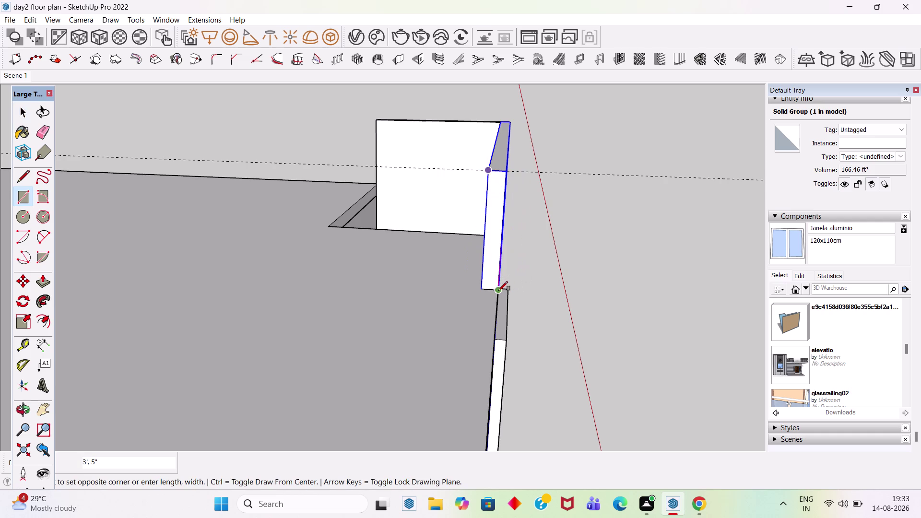
click(498, 291)
key(space)
click(599, 250)
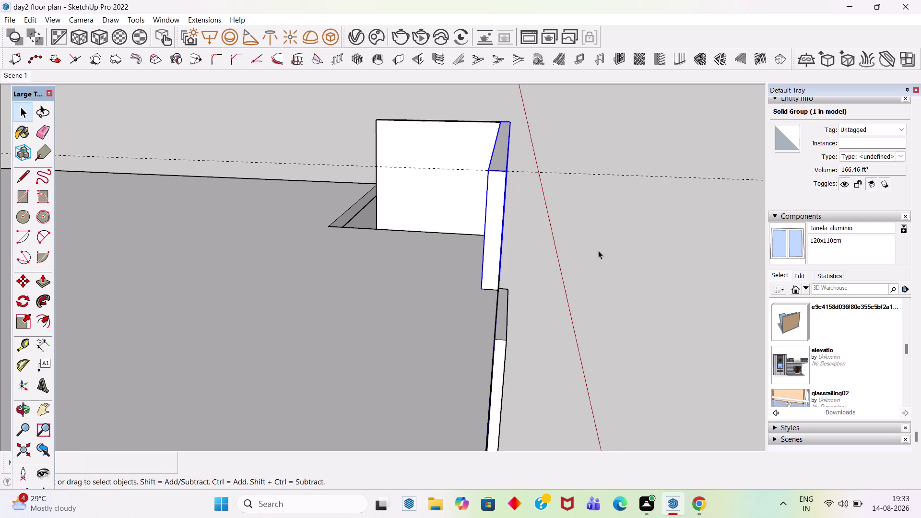
scroll(down, 3)
middle_drag(636, 288, 574, 274)
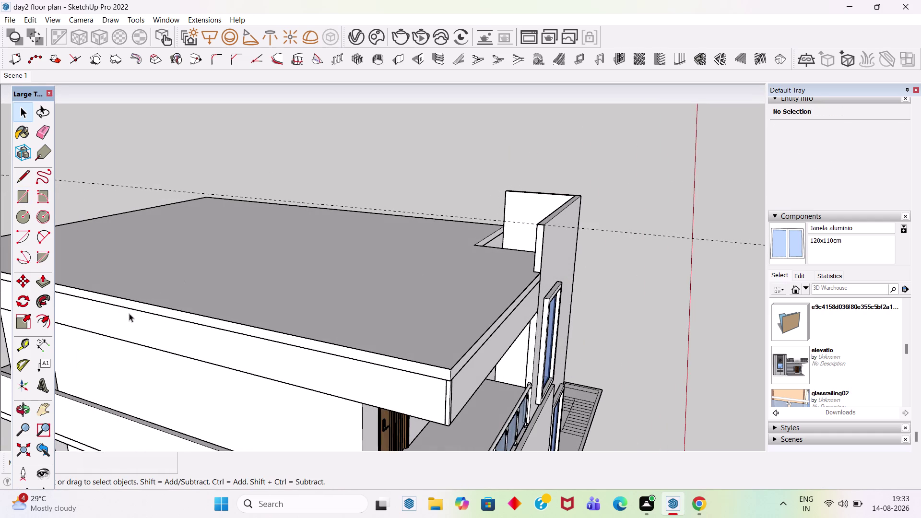
click(44, 300)
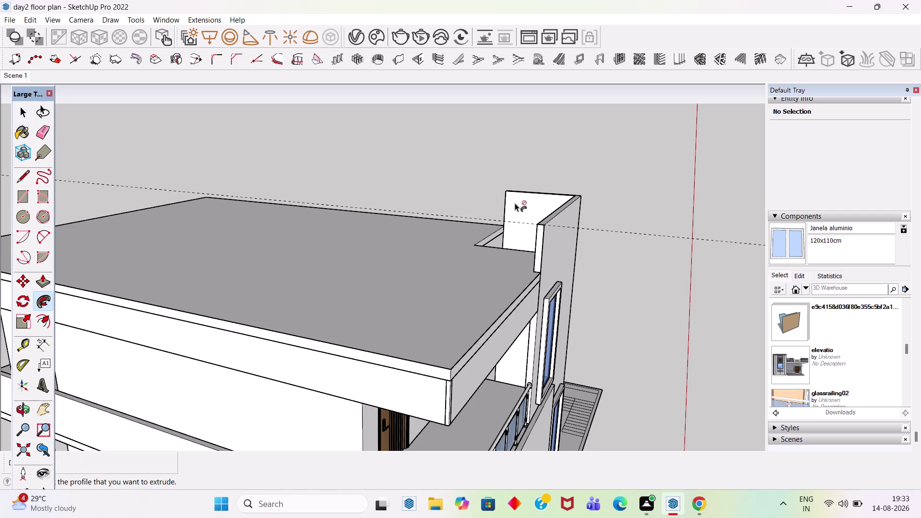
Sweep the narrow wall's profile face with Follow Me around the roof perimeter edges.
click(539, 252)
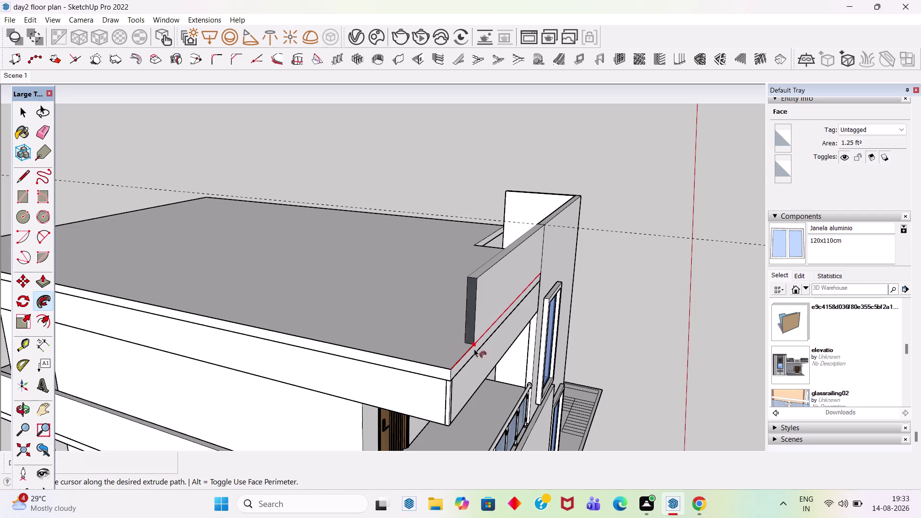
scroll(down, 3)
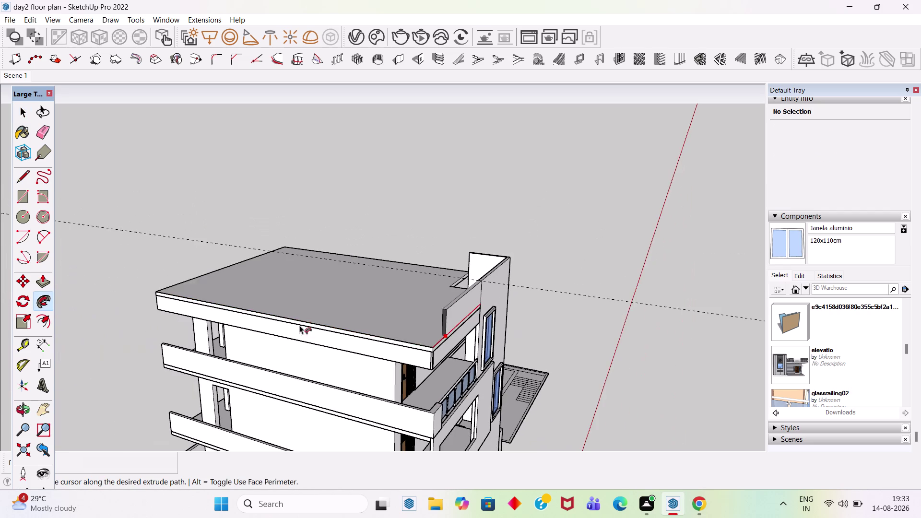
middle_drag(170, 302, 471, 404)
scroll(down, 3)
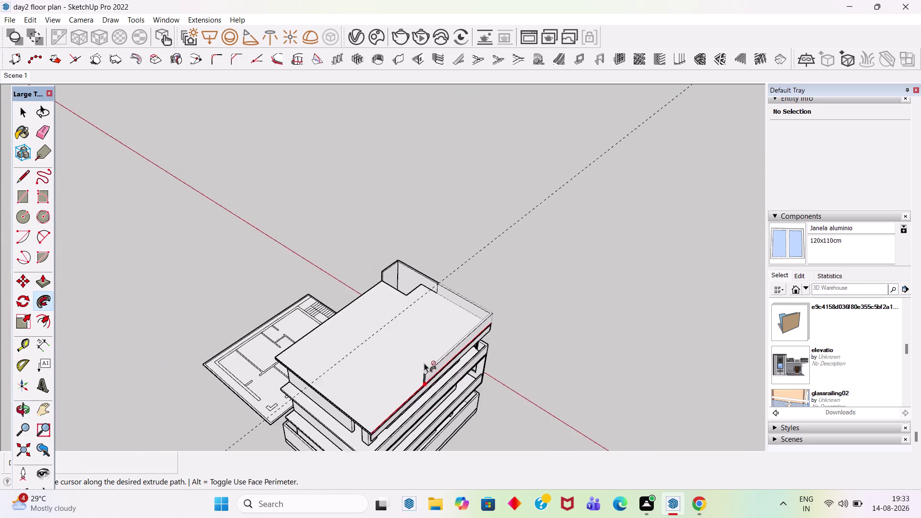
scroll(down, 3)
scroll(up, 3)
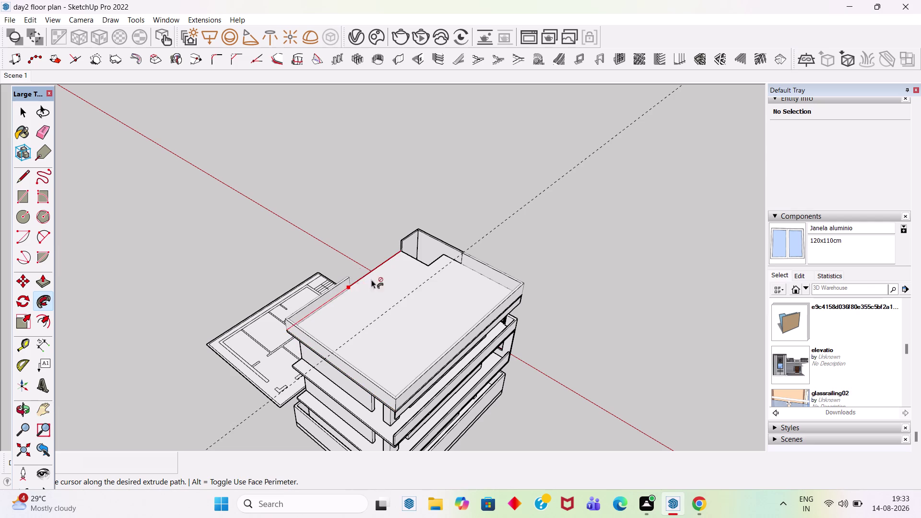
scroll(up, 3)
click(409, 244)
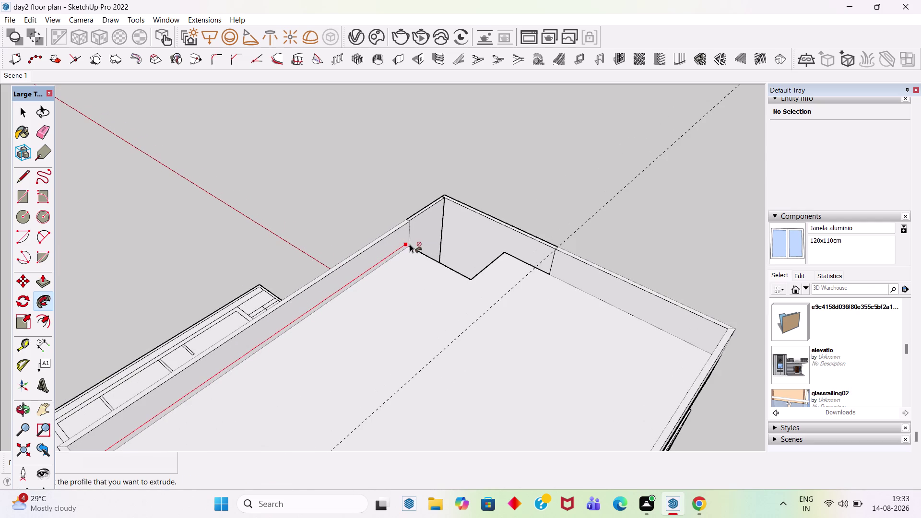
key(space)
click(355, 156)
scroll(down, 3)
middle_drag(685, 293, 295, 183)
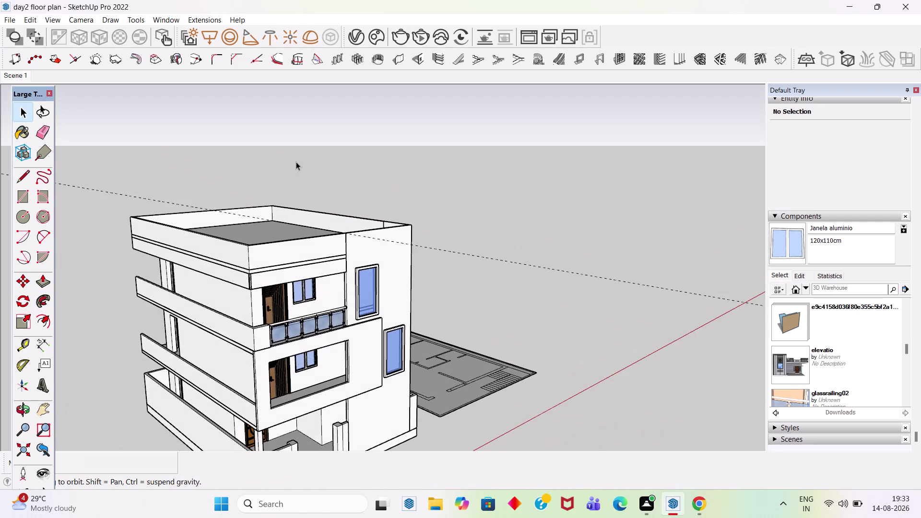
scroll(down, 3)
middle_drag(315, 254, 242, 241)
scroll(up, 3)
triple_click(271, 241)
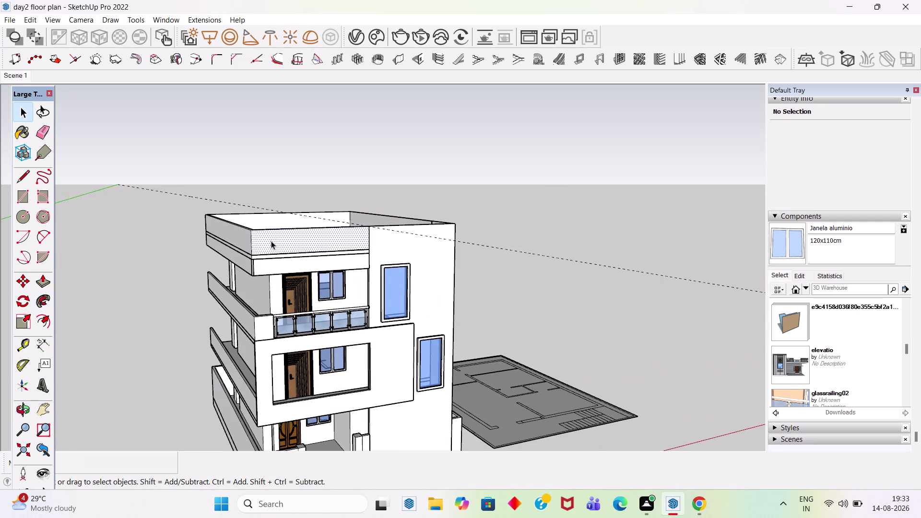
right_click(271, 241)
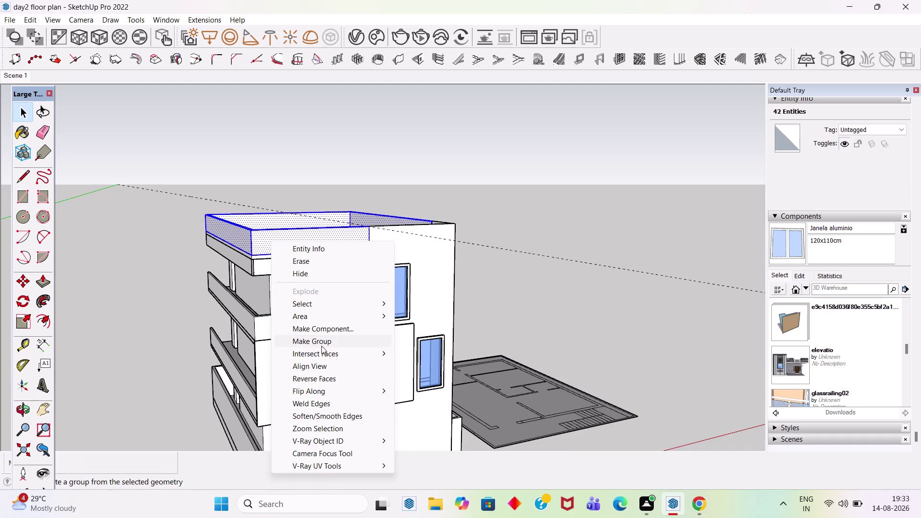
click(321, 346)
click(430, 179)
scroll(down, 3)
middle_drag(516, 265, 344, 245)
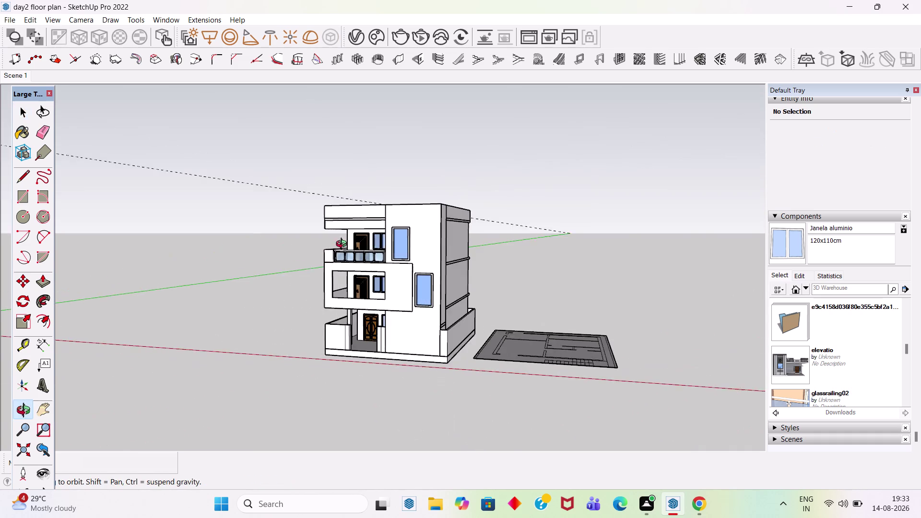
middle_drag(343, 245, 344, 248)
scroll(up, 3)
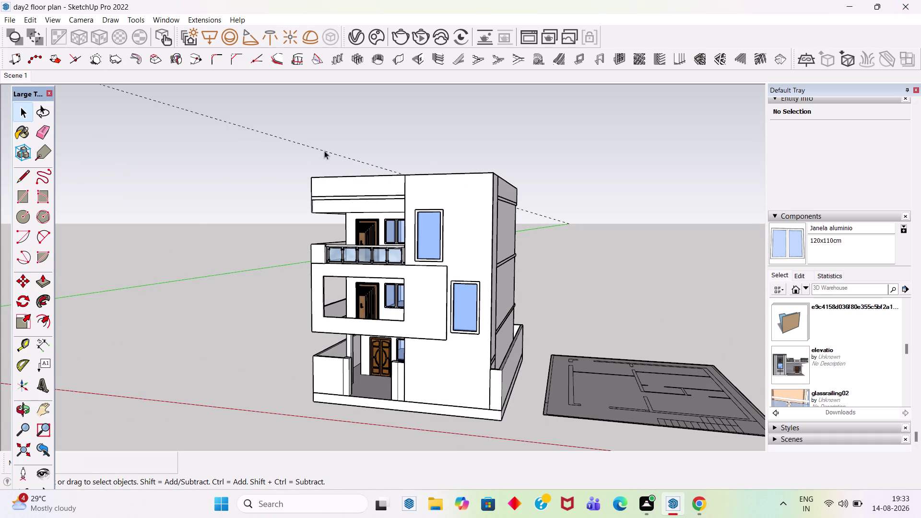
click(39, 15)
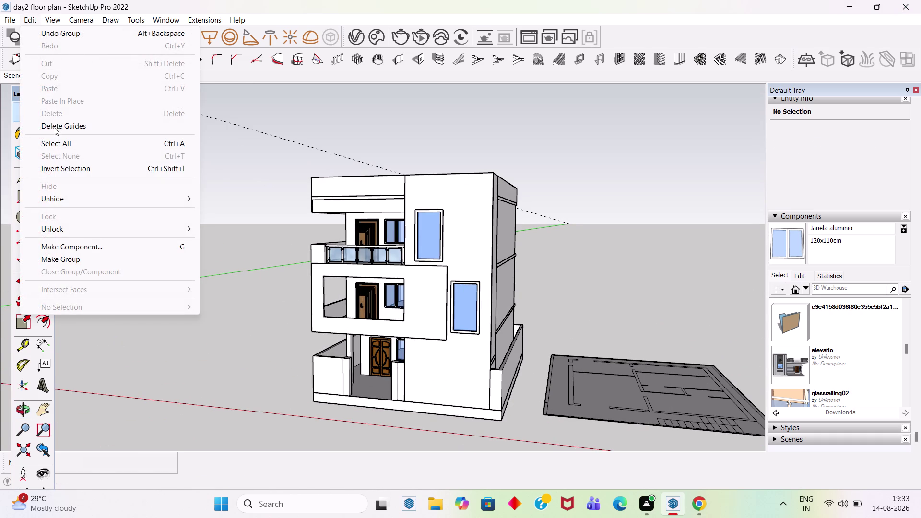
click(54, 127)
middle_drag(461, 199, 550, 194)
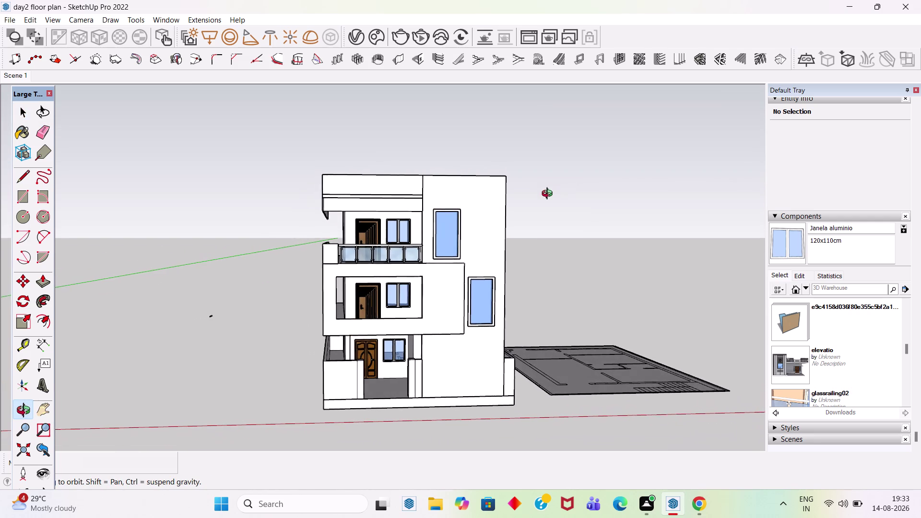
middle_drag(550, 194, 549, 195)
middle_drag(572, 232, 550, 234)
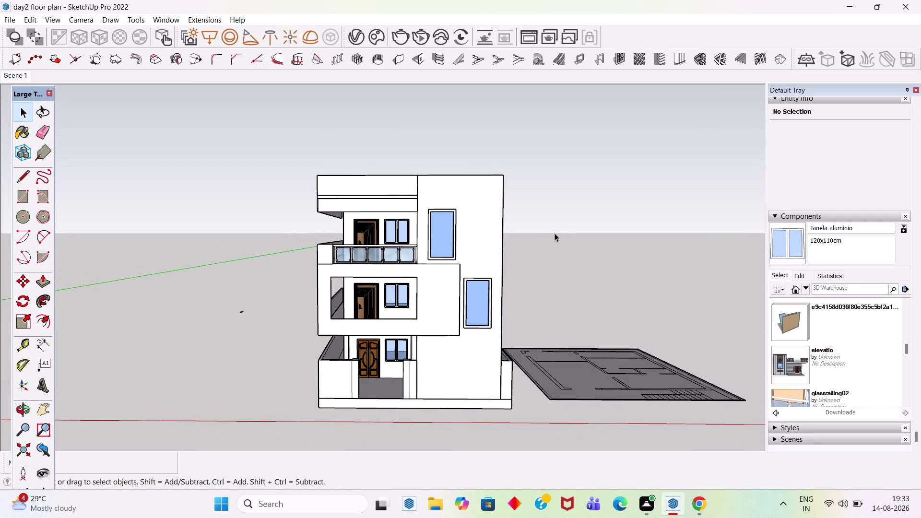
middle_drag(534, 195, 579, 316)
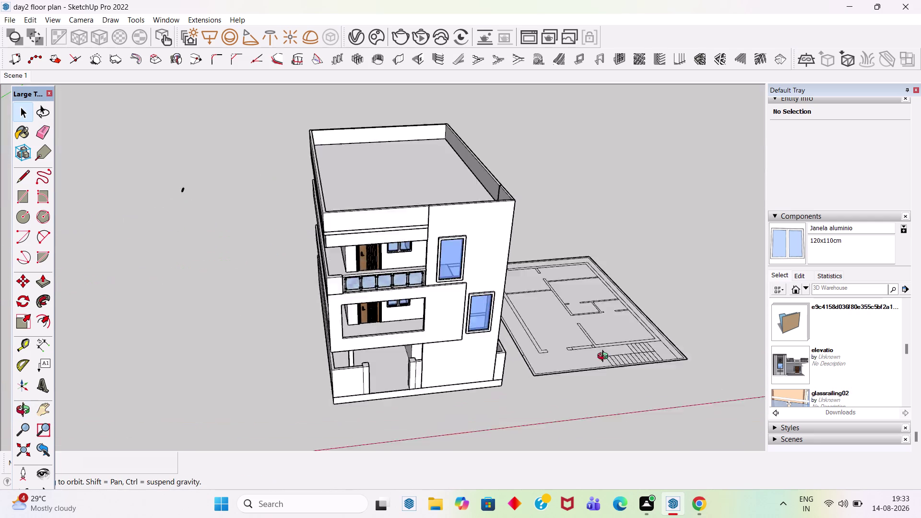
middle_drag(580, 315, 517, 199)
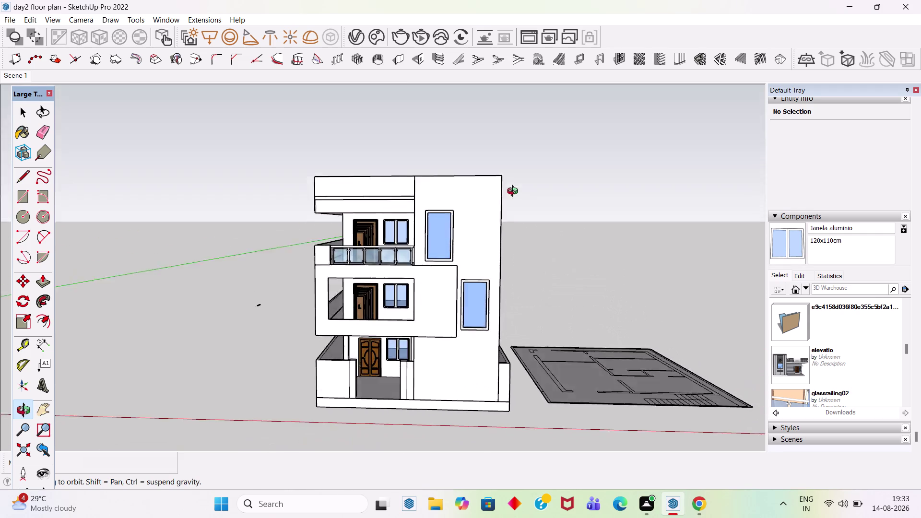
middle_drag(517, 199, 510, 179)
scroll(up, 3)
middle_drag(454, 179, 849, 320)
scroll(up, 3)
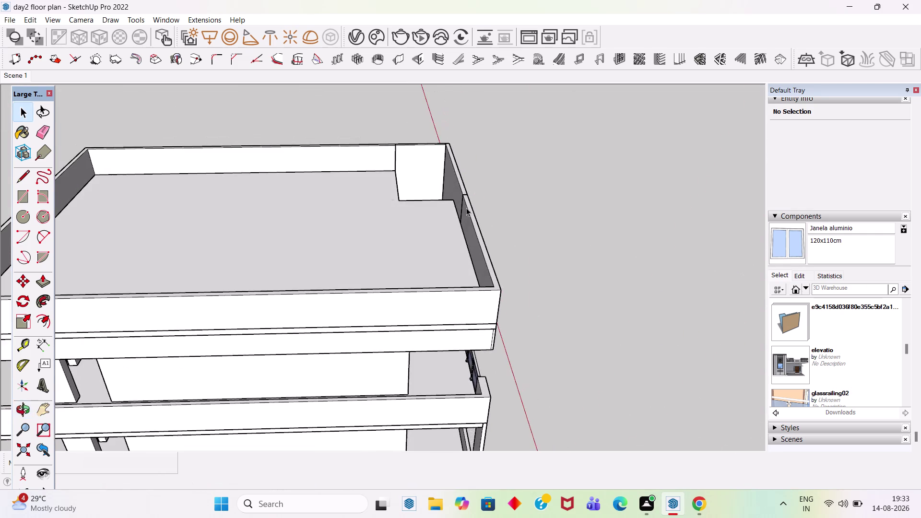
Push/pull the side parapet's top face up 7'.
scroll(up, 3)
scroll(up, 3)
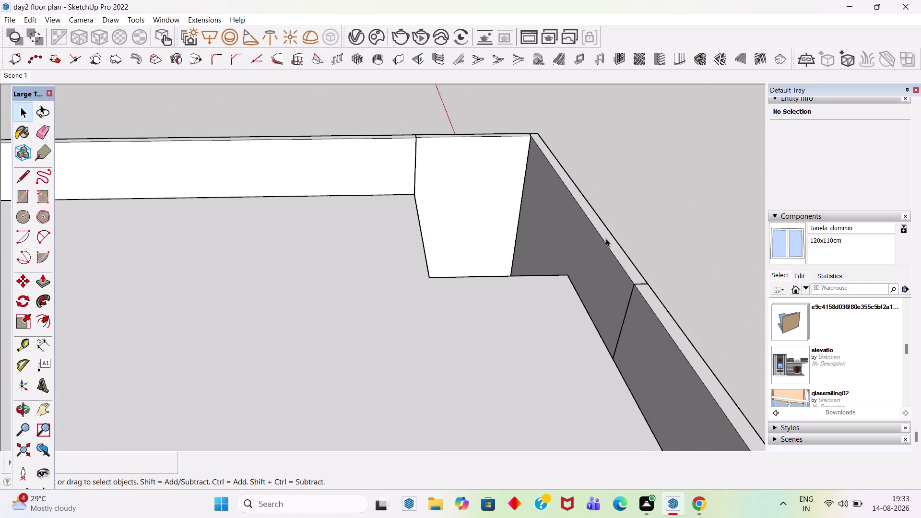
double_click(605, 239)
click(612, 241)
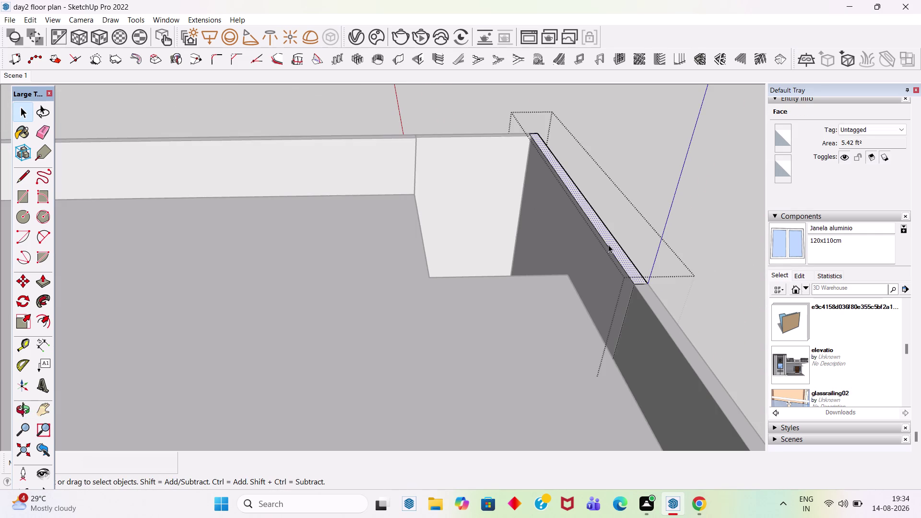
key(p)
click(608, 245)
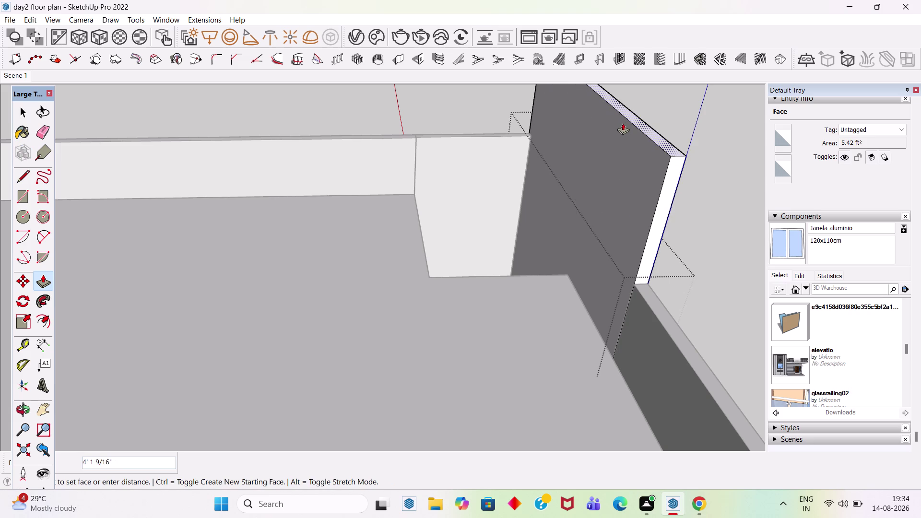
text(7')
key(Return)
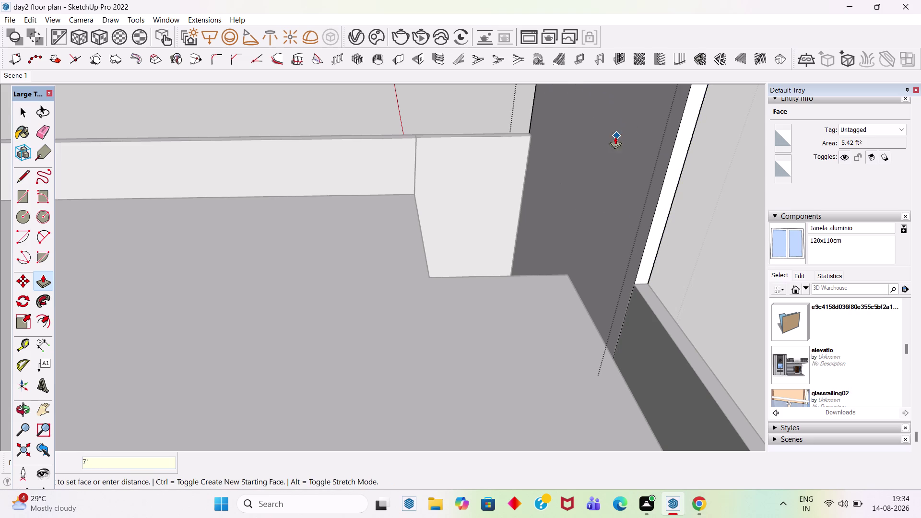
key(space)
Raise the adjoining side wall's thin top face to the same height as the parapet.
scroll(down, 3)
click(347, 111)
scroll(down, 3)
middle_drag(572, 177, 179, 167)
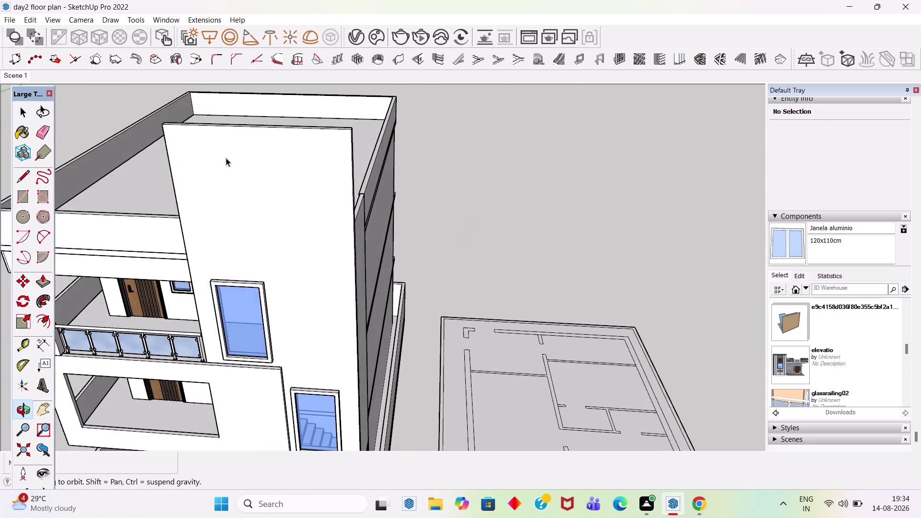
scroll(down, 3)
middle_drag(380, 194, 283, 140)
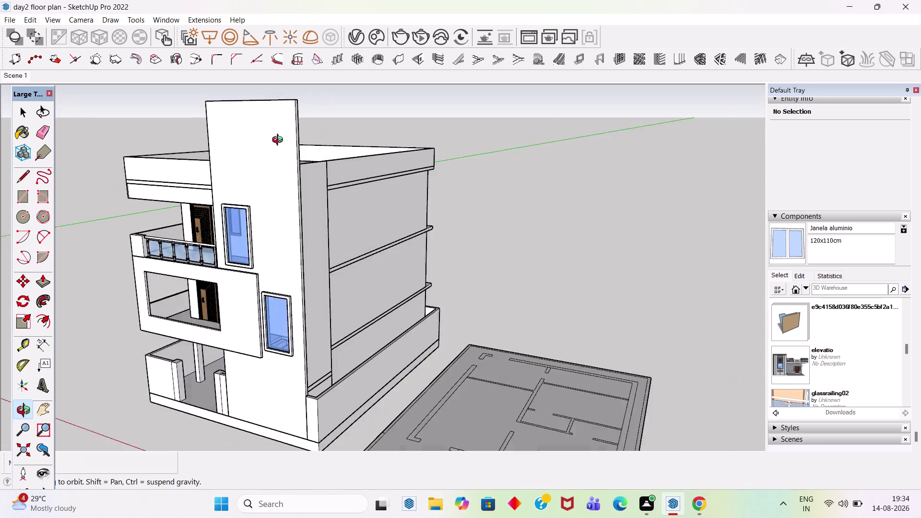
middle_drag(282, 140, 243, 187)
scroll(up, 3)
middle_drag(292, 168, 335, 252)
scroll(up, 3)
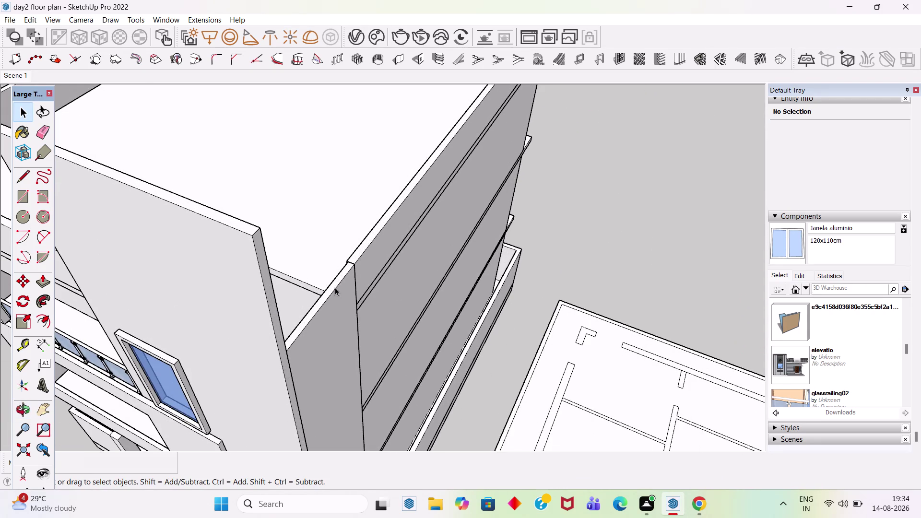
double_click(335, 285)
scroll(up, 3)
click(335, 281)
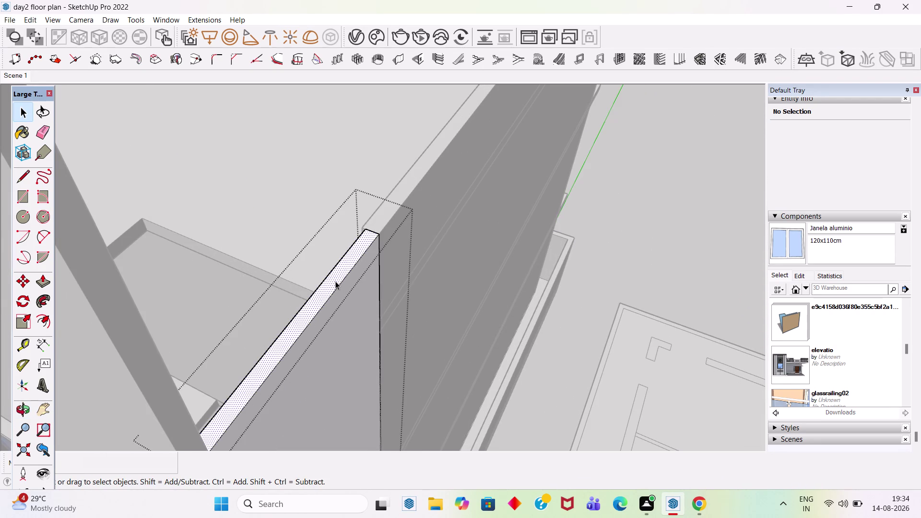
key(p)
click(336, 282)
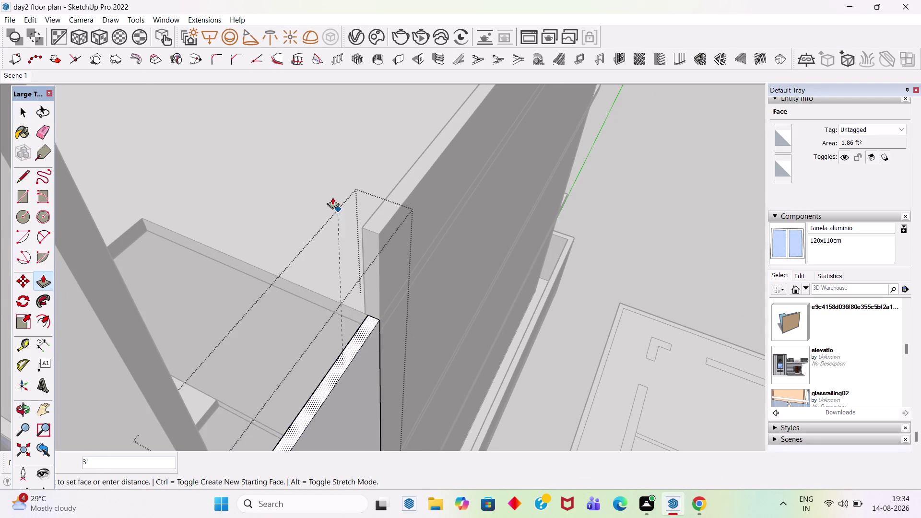
scroll(down, 3)
click(207, 131)
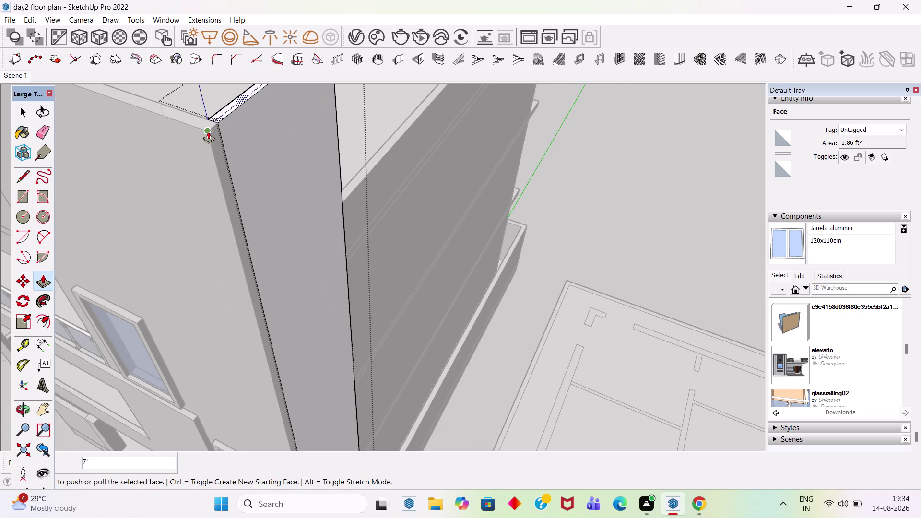
key(space)
Orbit around the house to check the raised walls from the opposite corner.
scroll(down, 3)
click(595, 212)
scroll(down, 3)
middle_drag(493, 237, 509, 212)
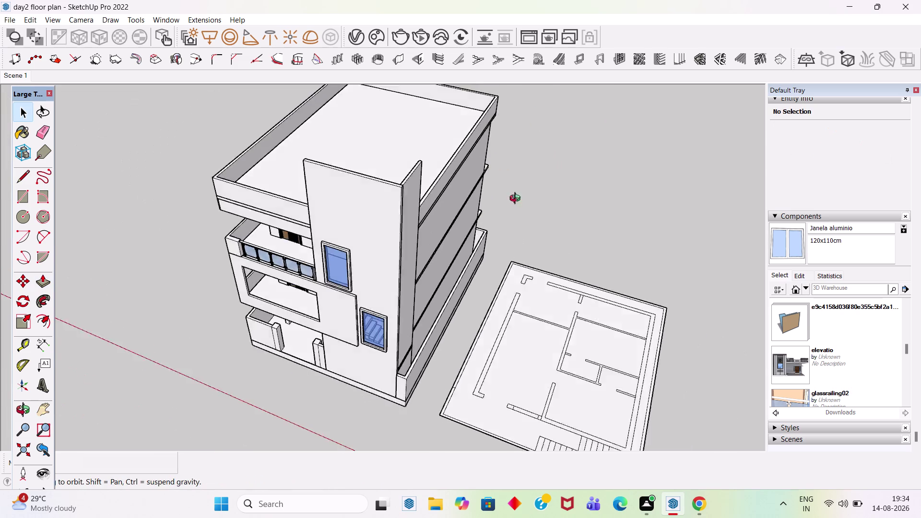
middle_drag(509, 213, 572, 81)
middle_drag(450, 189, 783, 207)
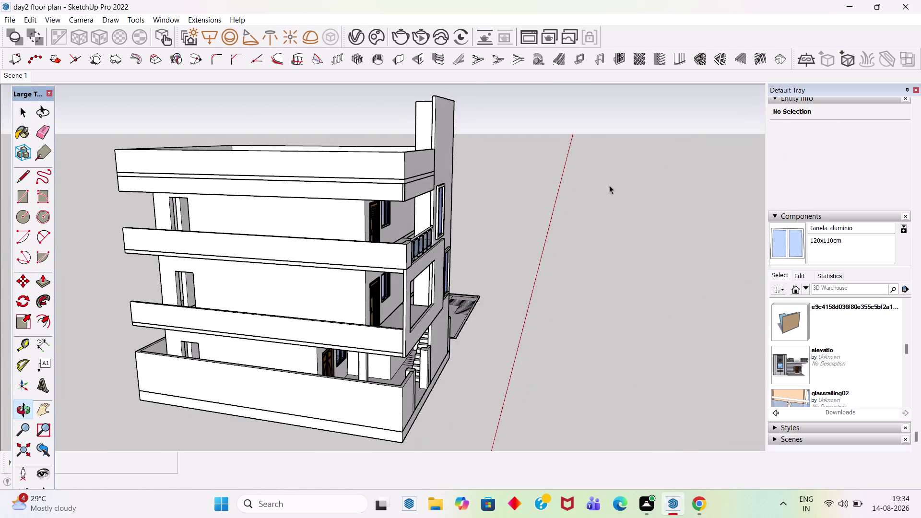
middle_drag(342, 172, 666, 285)
scroll(up, 3)
Zoom into the inner wall corner and place crossing guides, one offset 4 from the wall edge.
middle_drag(412, 177, 308, 235)
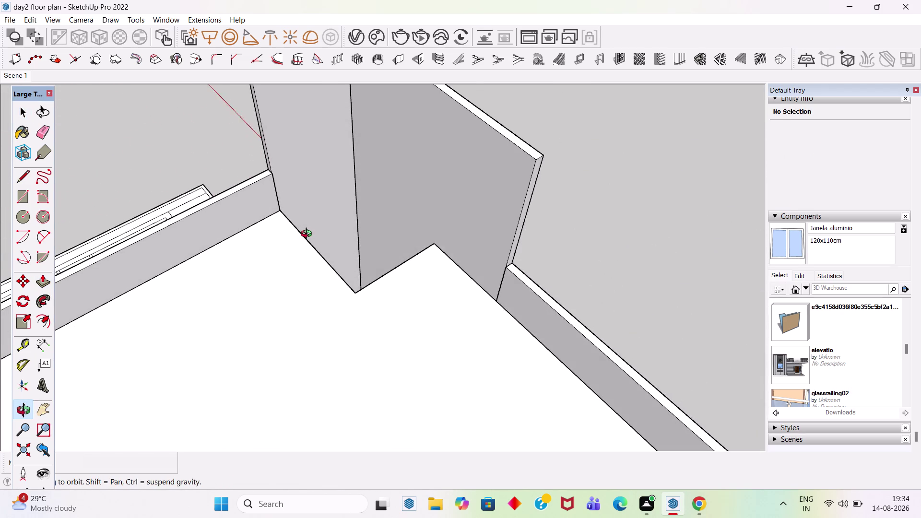
middle_drag(308, 235, 309, 237)
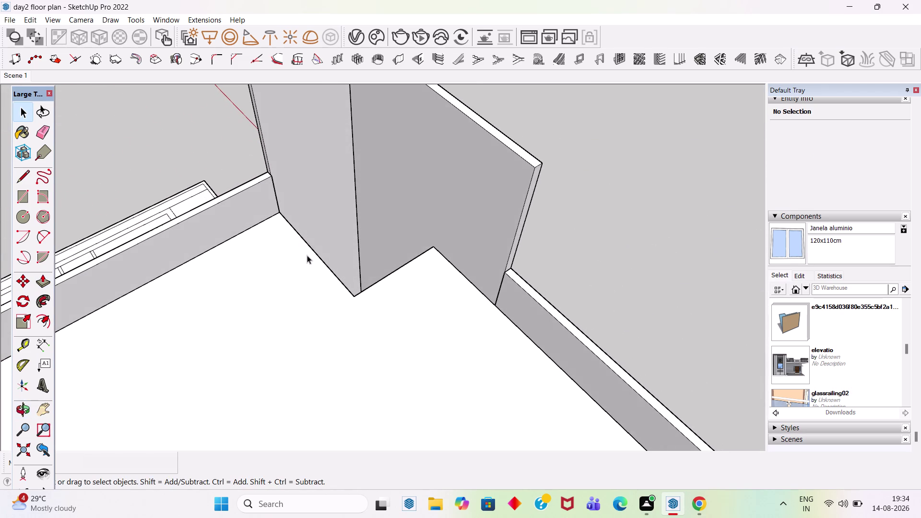
key(t)
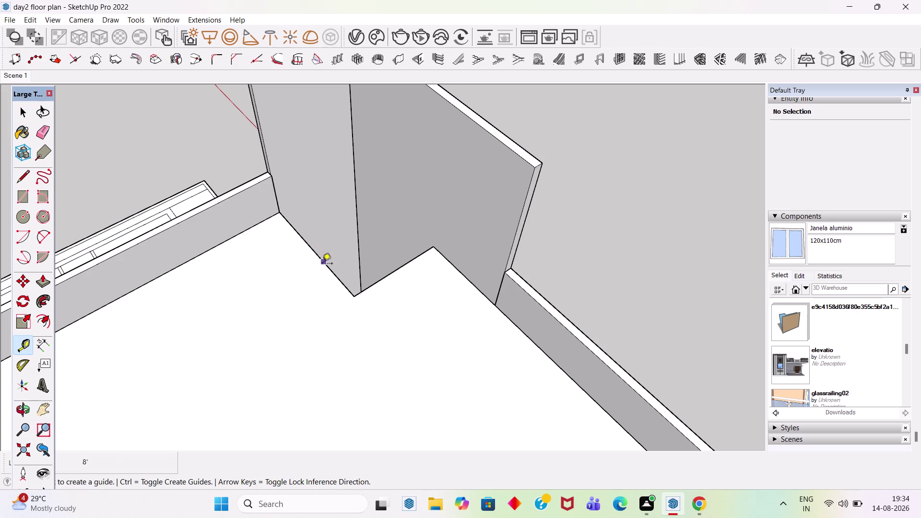
click(323, 263)
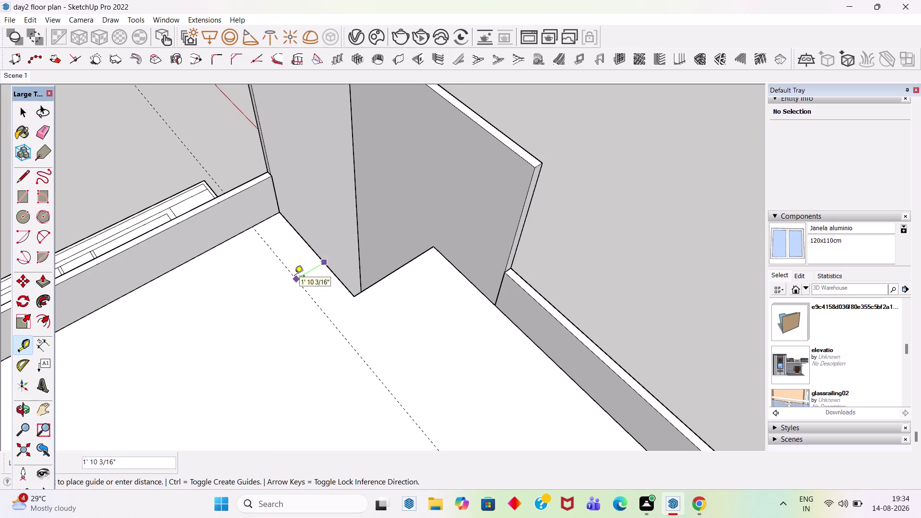
key(4)
key(Return)
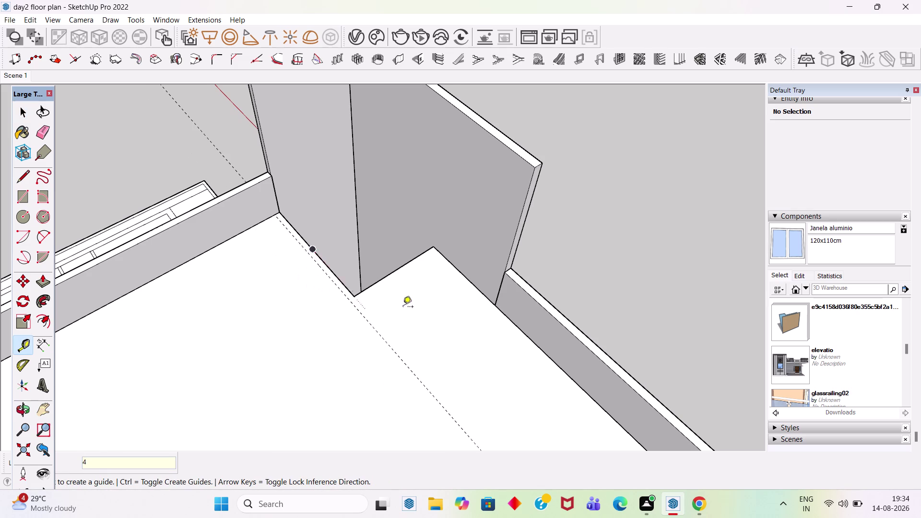
scroll(up, 3)
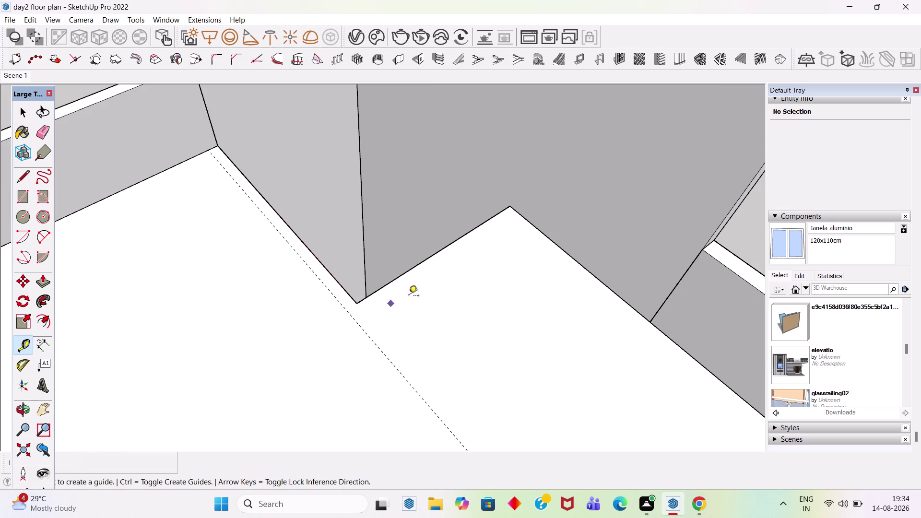
scroll(up, 3)
scroll(down, 3)
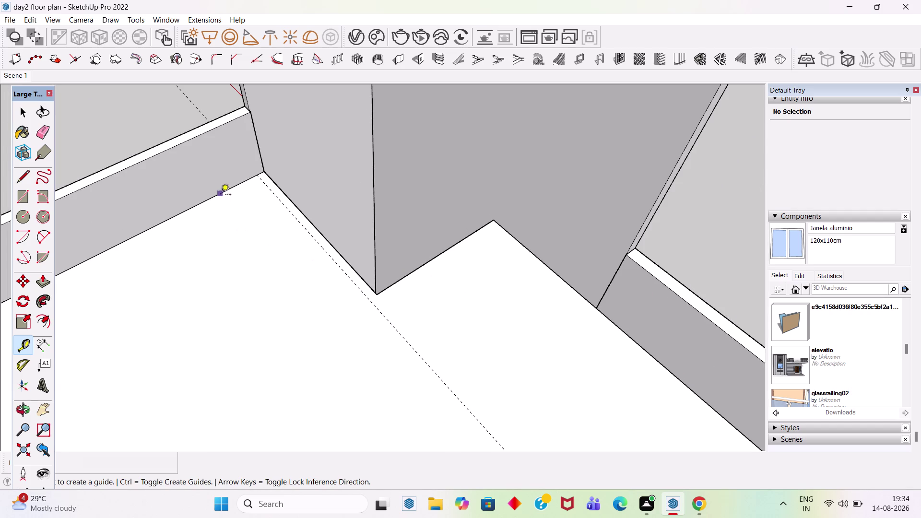
click(219, 194)
drag(376, 291, 375, 295)
key(space)
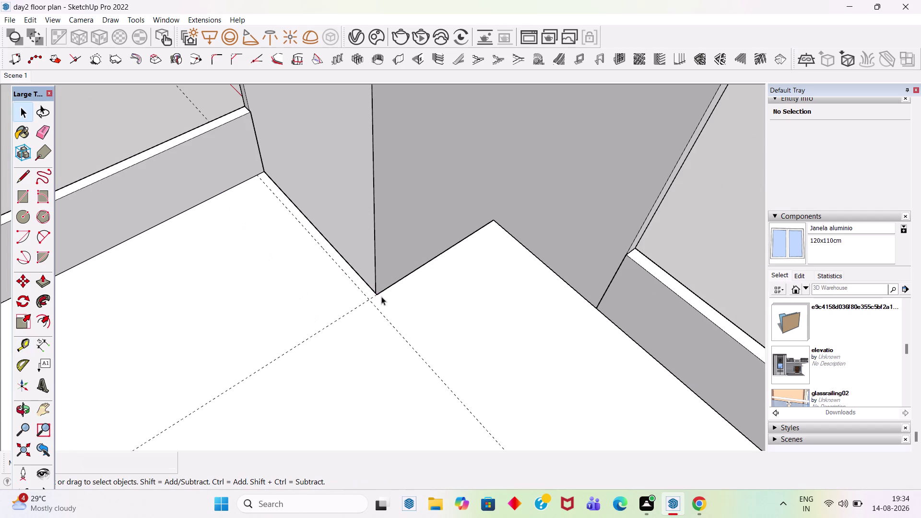
scroll(up, 3)
Draw a thin rectangle at the inner corner and raise it 10 feet beside the feature wall.
key(r)
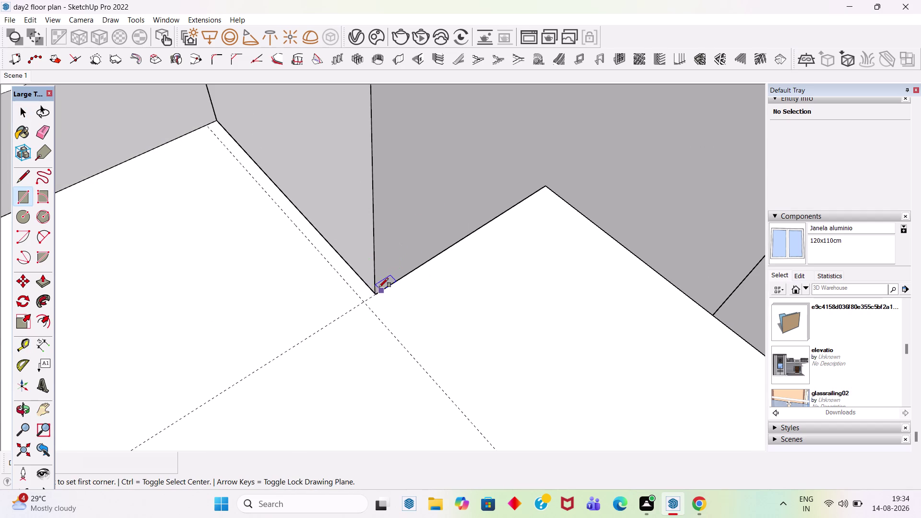
click(376, 296)
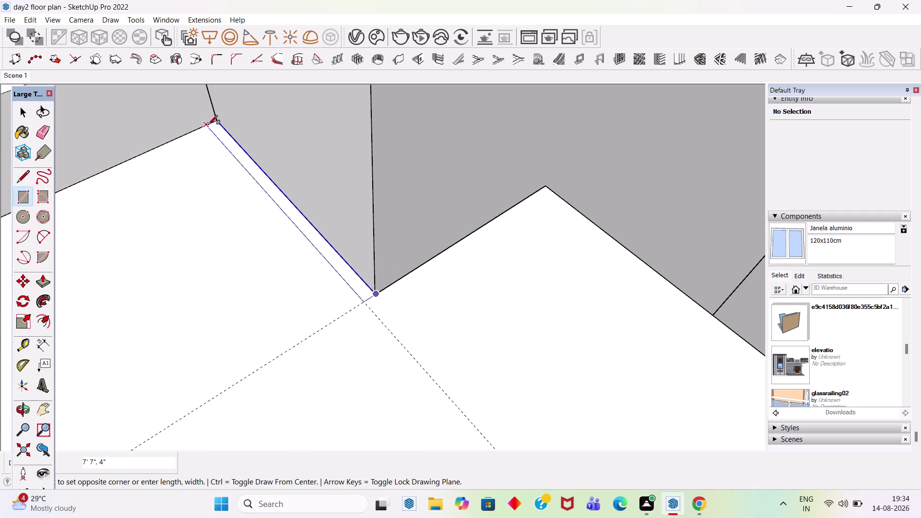
click(208, 125)
key(space)
scroll(down, 3)
key(p)
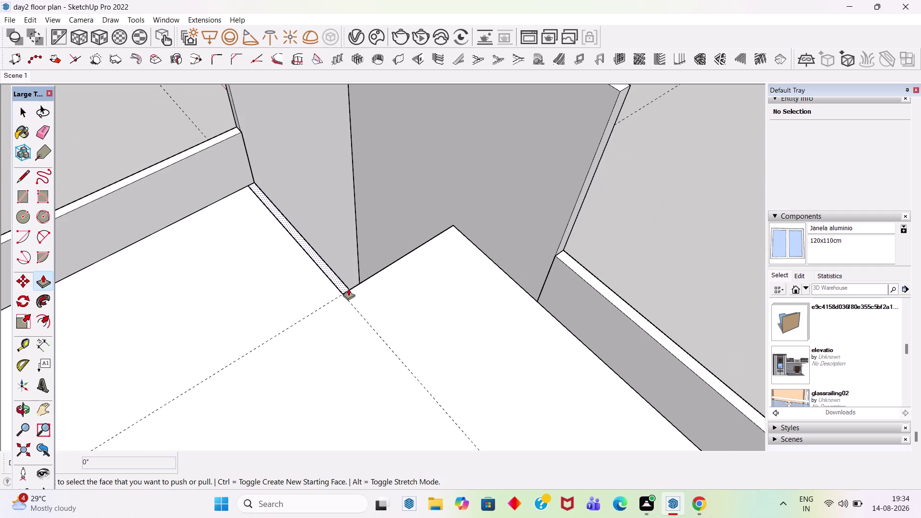
click(337, 286)
scroll(down, 3)
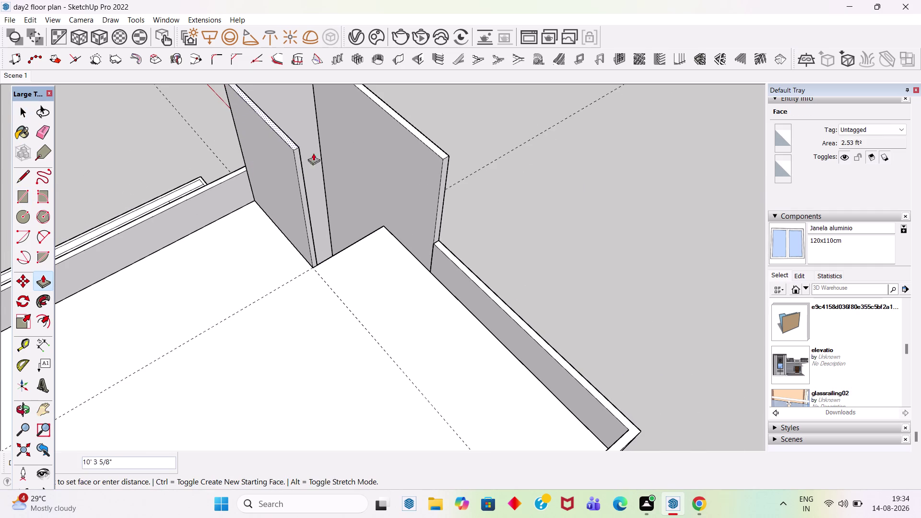
click(435, 152)
key(space)
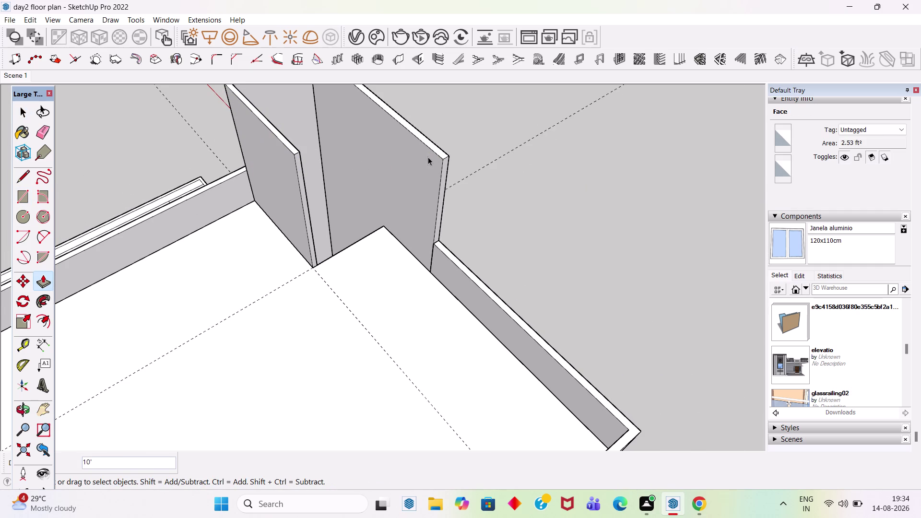
scroll(up, 3)
scroll(up, 3)
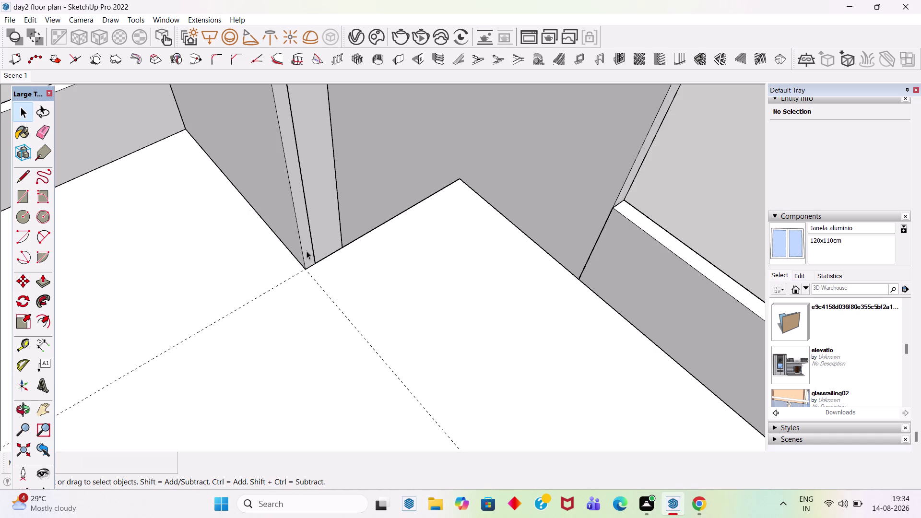
Push/Pull the narrow corner face out by 6.
scroll(down, 3)
scroll(down, 3)
middle_drag(435, 283, 388, 202)
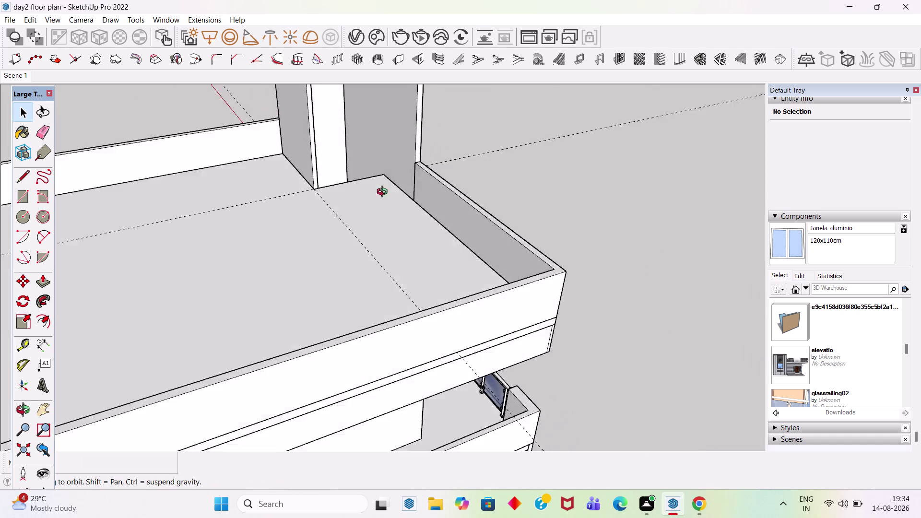
middle_drag(388, 203, 243, 240)
scroll(up, 3)
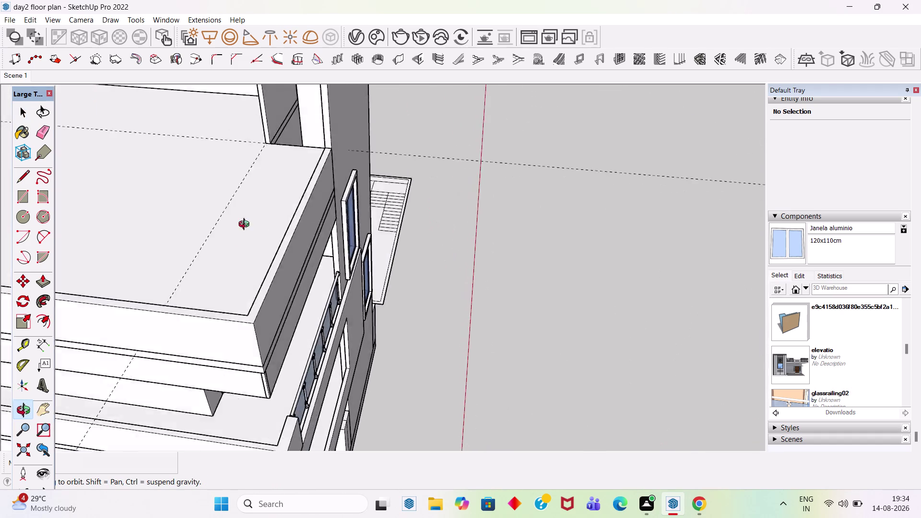
middle_drag(242, 239, 259, 192)
scroll(down, 3)
scroll(up, 3)
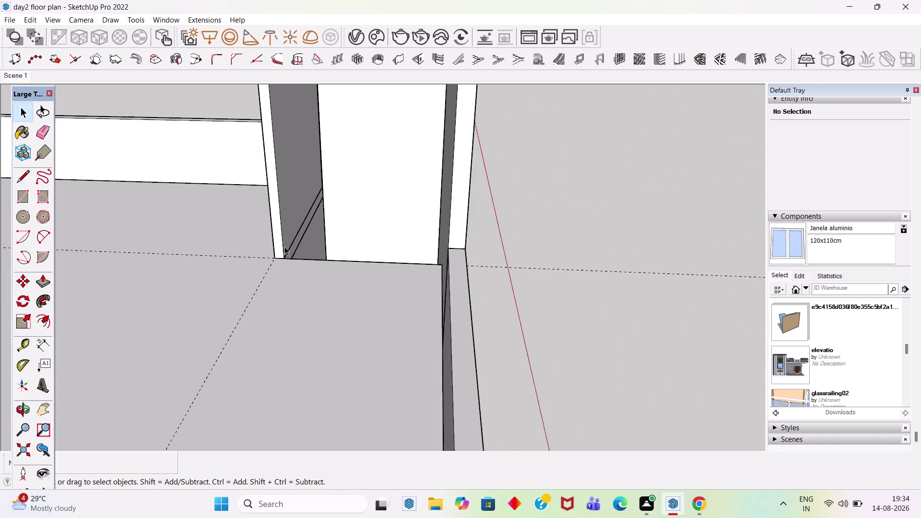
scroll(up, 3)
key(p)
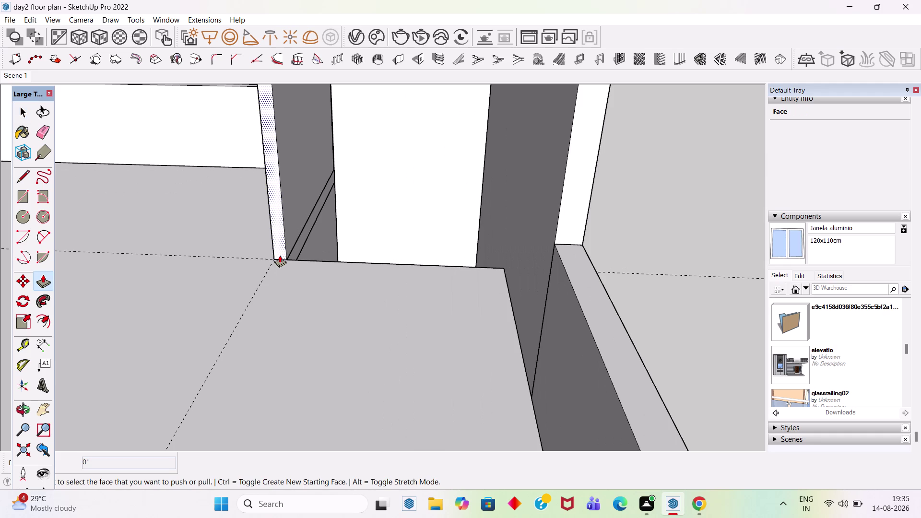
click(280, 255)
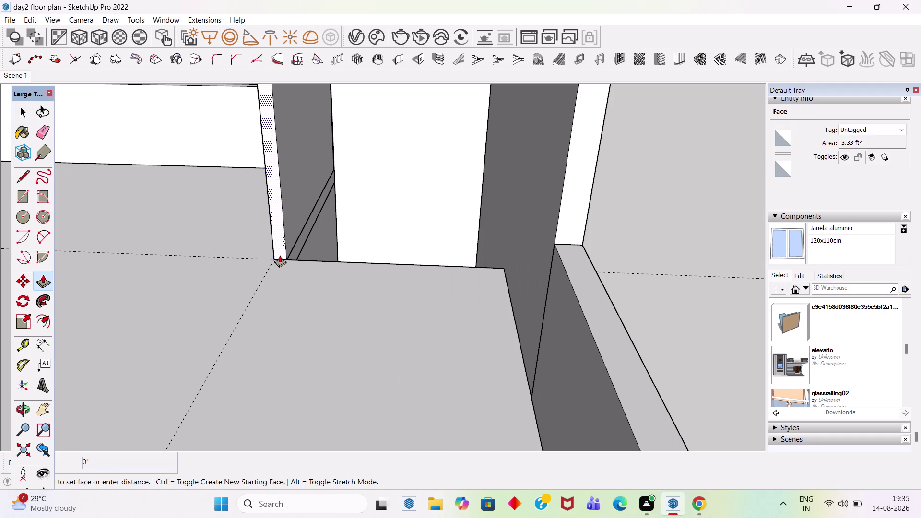
click(279, 255)
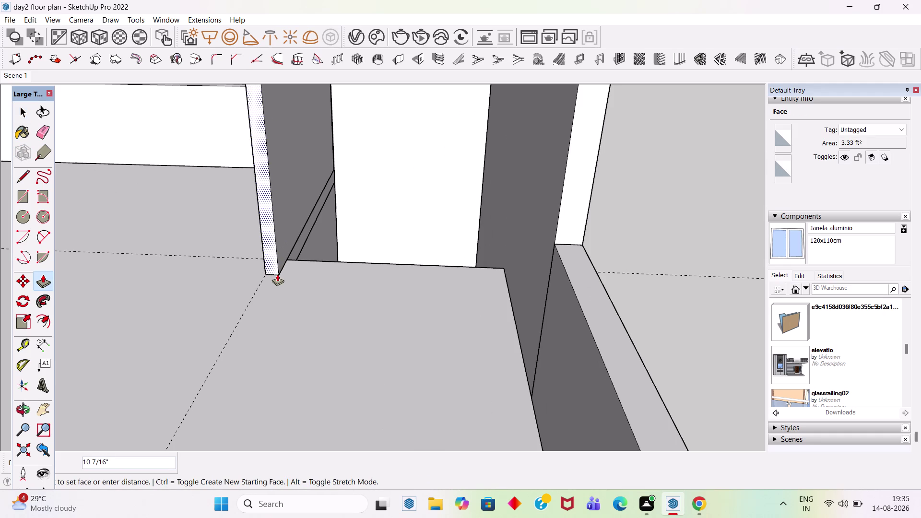
key(6)
key(Return)
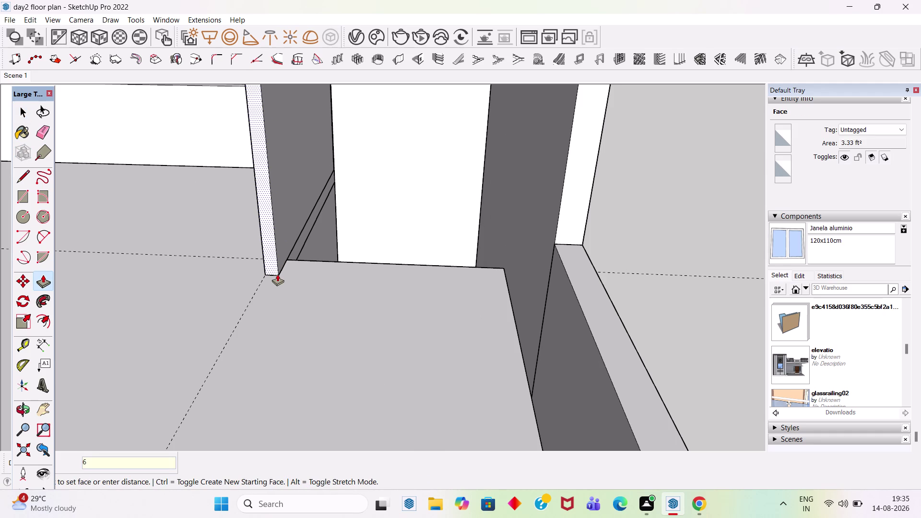
key(space)
Copy the long vertical corner edge sideways to form a thin strip face.
scroll(down, 3)
middle_drag(396, 281, 205, 318)
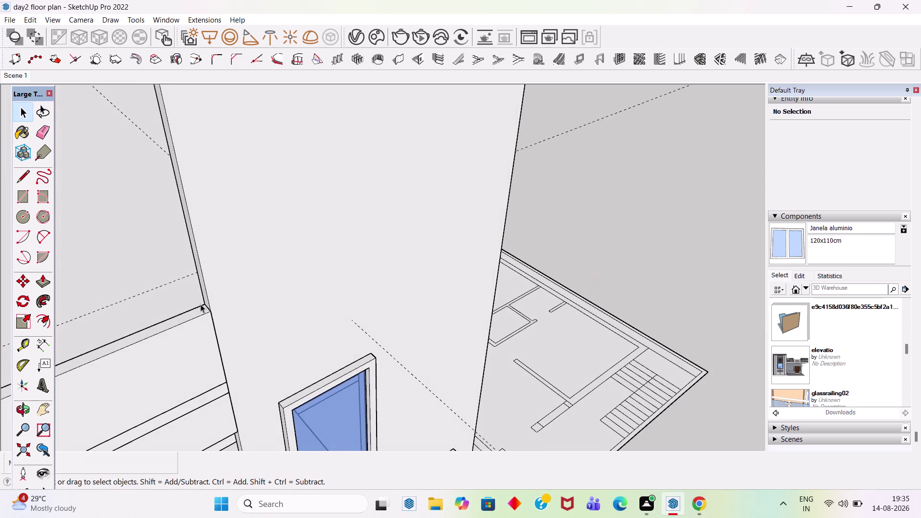
middle_drag(126, 257, 238, 249)
scroll(up, 3)
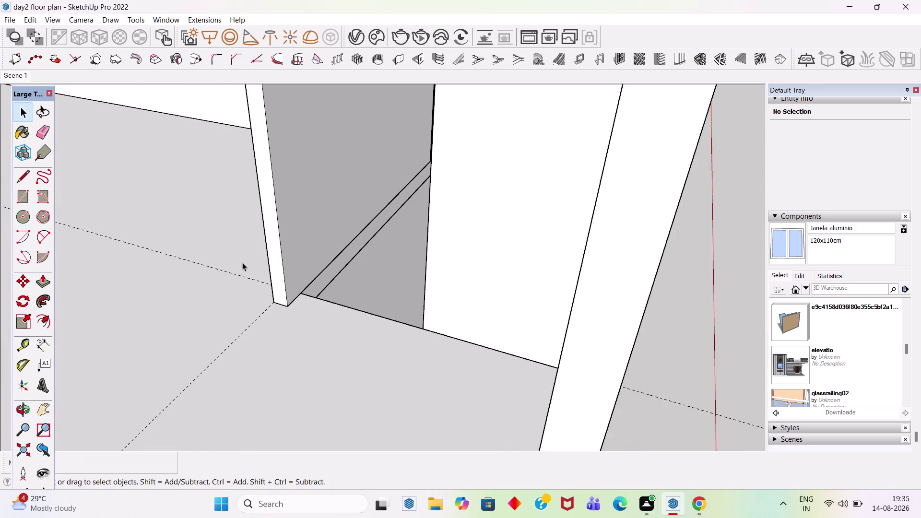
scroll(up, 3)
middle_drag(454, 263, 358, 269)
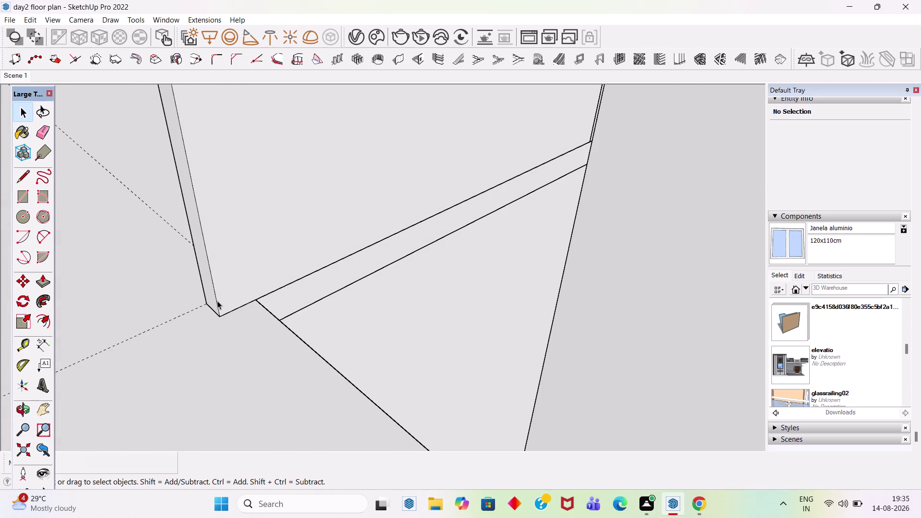
click(218, 300)
key(m)
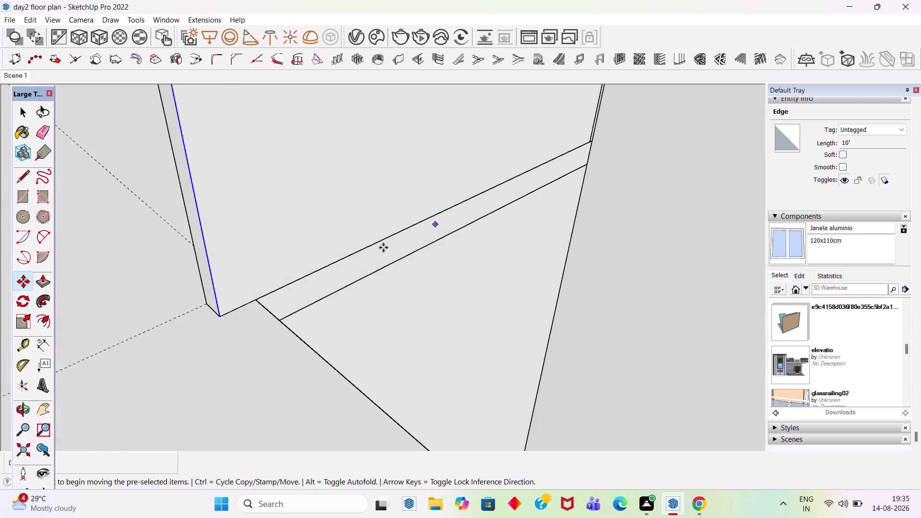
click(221, 315)
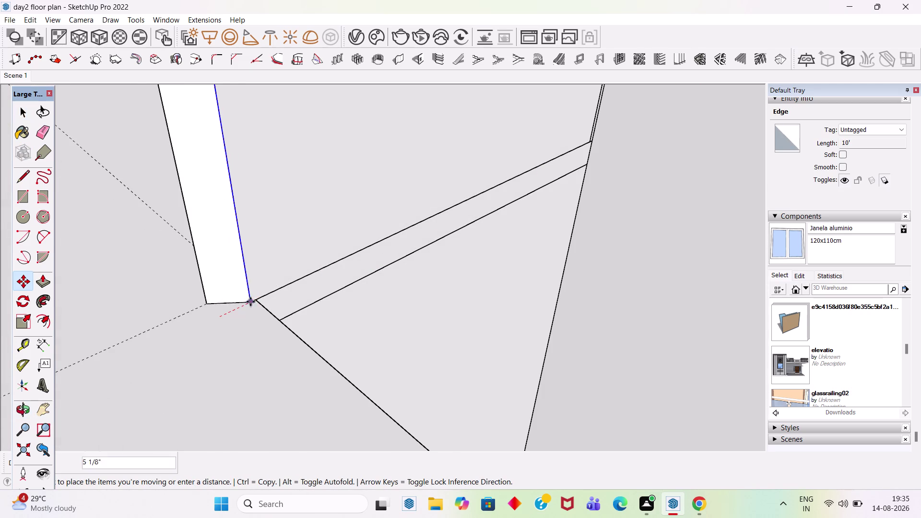
key(Escape)
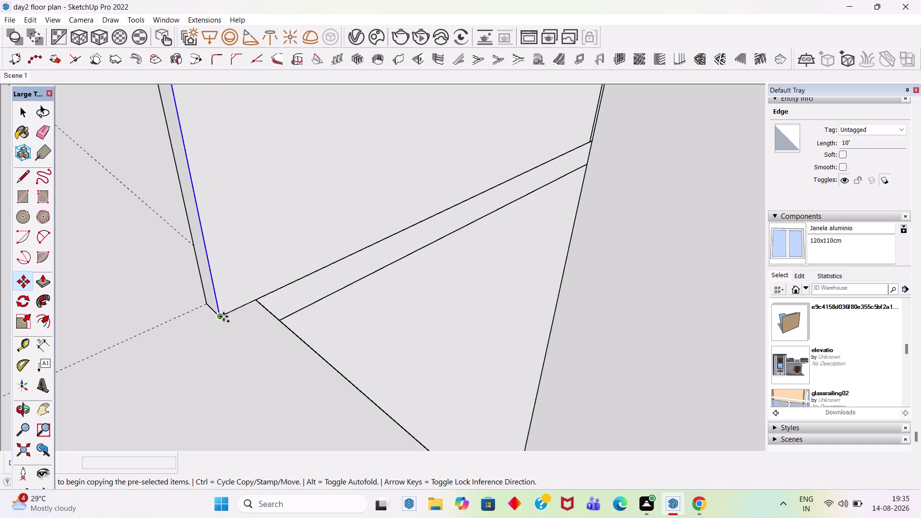
click(223, 317)
click(255, 299)
key(space)
click(243, 302)
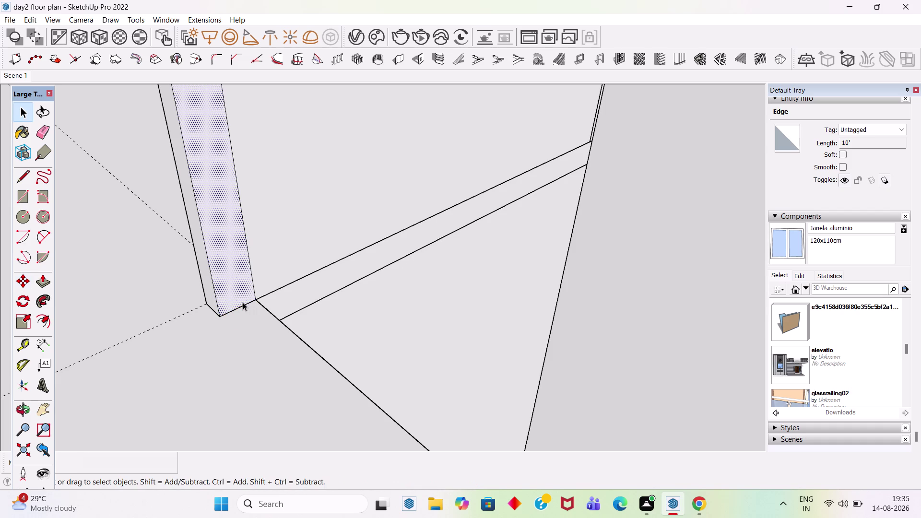
Extrude the thin strip face with Push/Pull to fill the corner.
key(p)
click(242, 303)
scroll(down, 3)
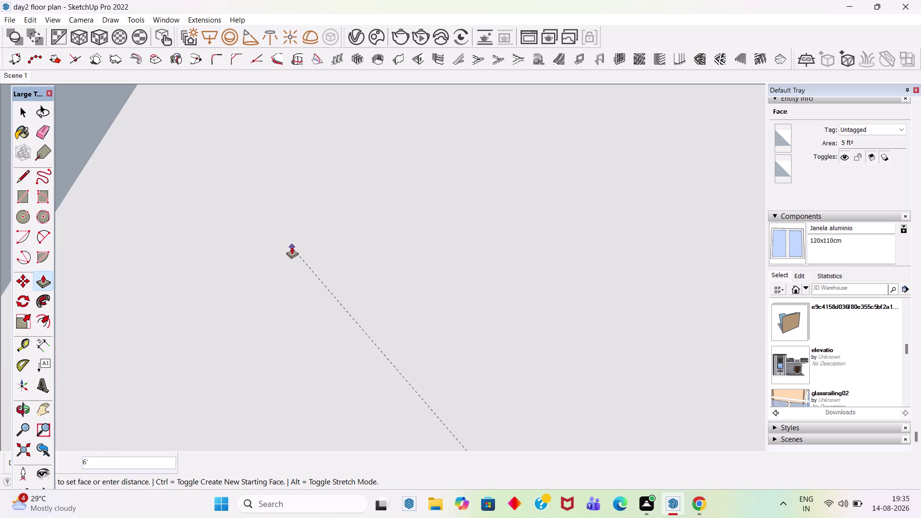
drag(24, 454, 30, 451)
Pull the roof corner face upward into a tall wall piece.
middle_drag(295, 296, 422, 316)
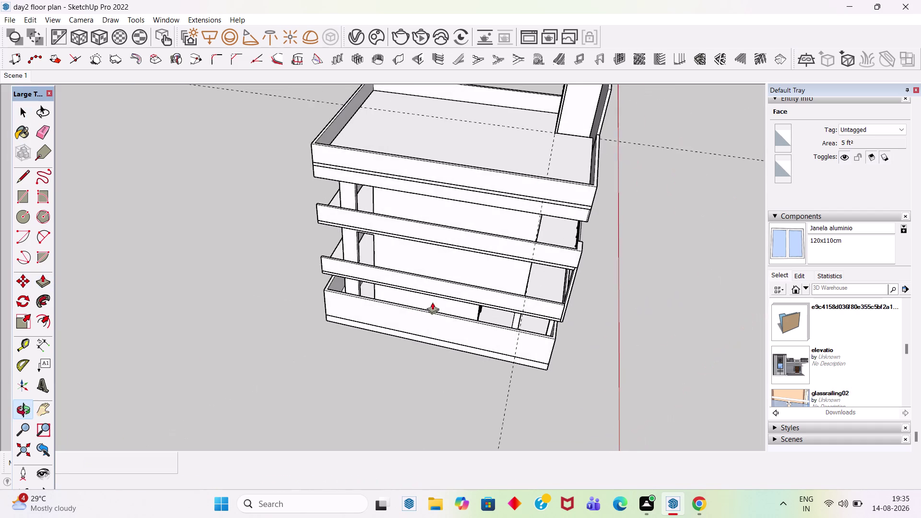
scroll(up, 3)
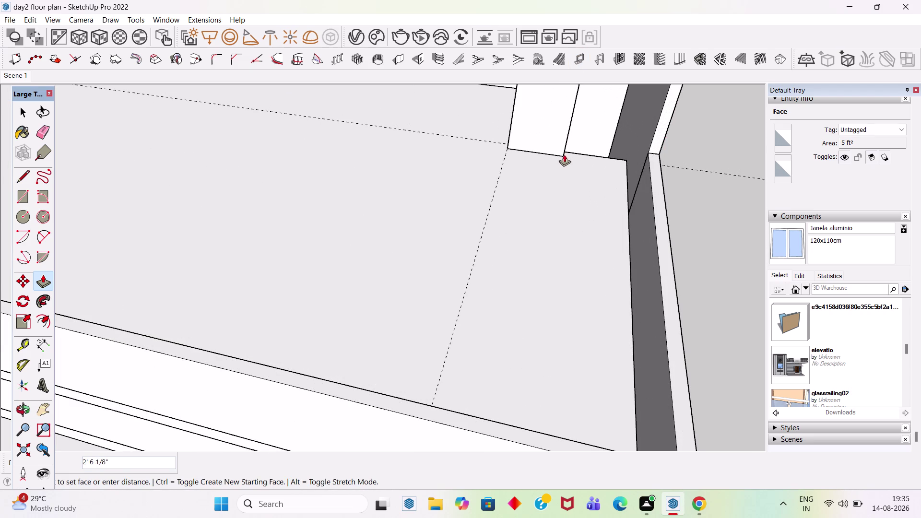
click(565, 155)
key(space)
scroll(down, 3)
click(712, 146)
scroll(down, 3)
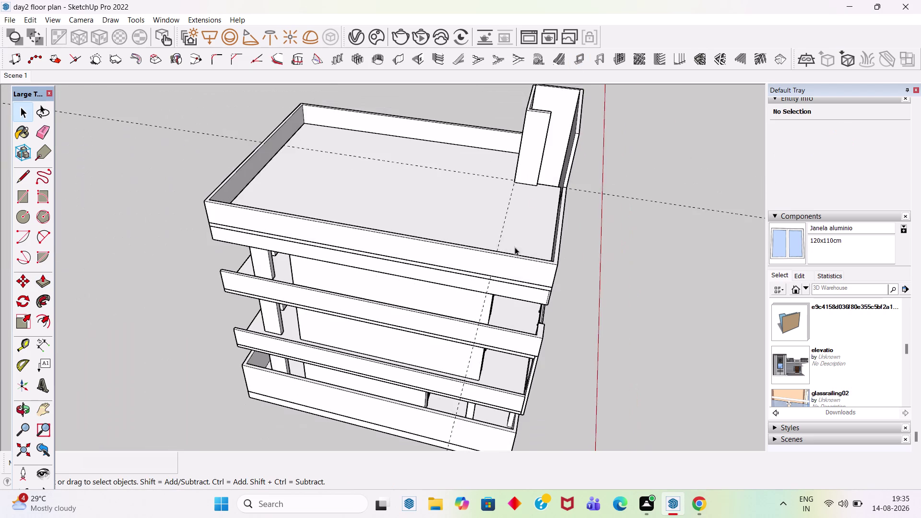
middle_drag(532, 224, 552, 132)
scroll(down, 3)
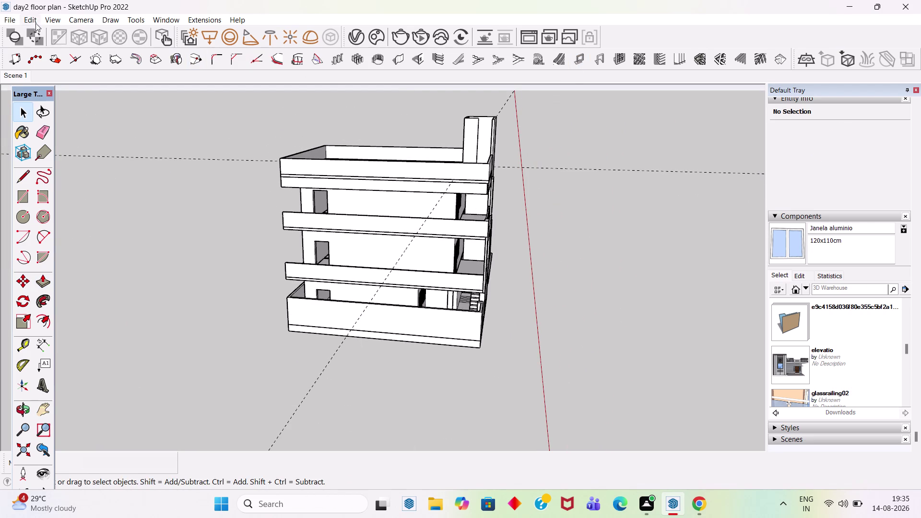
Delete all guide lines from the model via Edit > Delete Guides, then save.
click(23, 21)
click(76, 126)
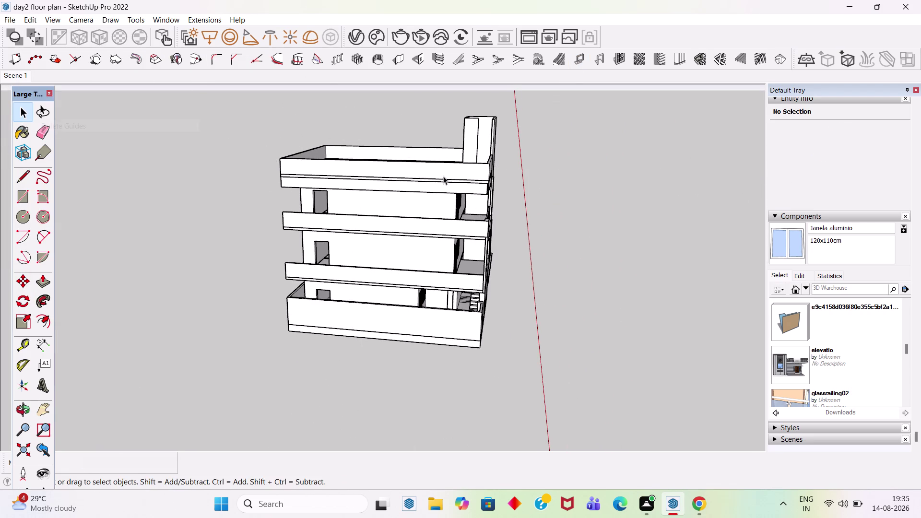
scroll(up, 3)
middle_drag(583, 204, 379, 197)
key(ctrl+s)
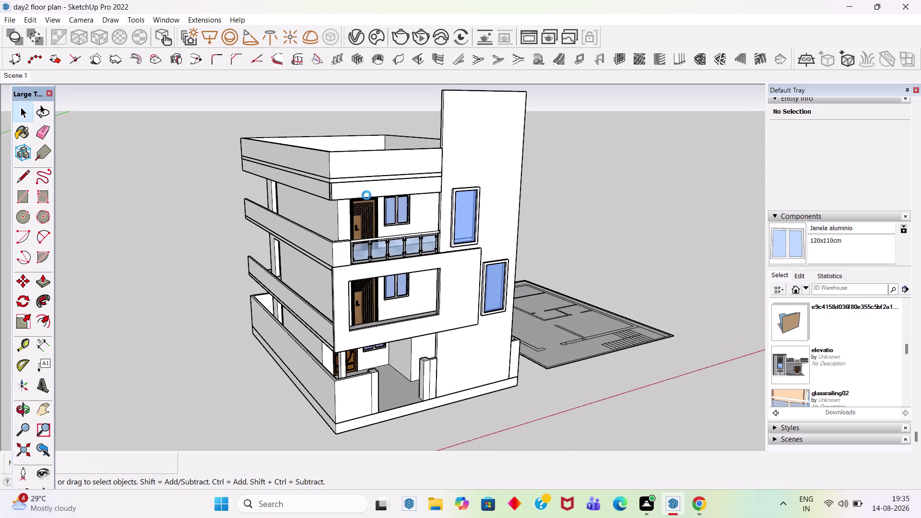
Orbit and zoom around the front facade to review the tall feature wall.
middle_drag(568, 206, 404, 160)
scroll(down, 3)
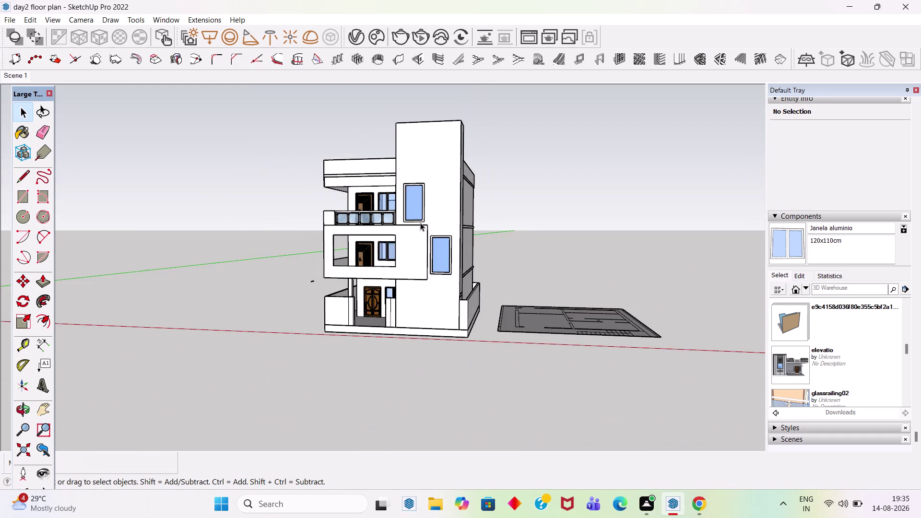
scroll(up, 3)
scroll(up, 3)
middle_drag(443, 161, 502, 164)
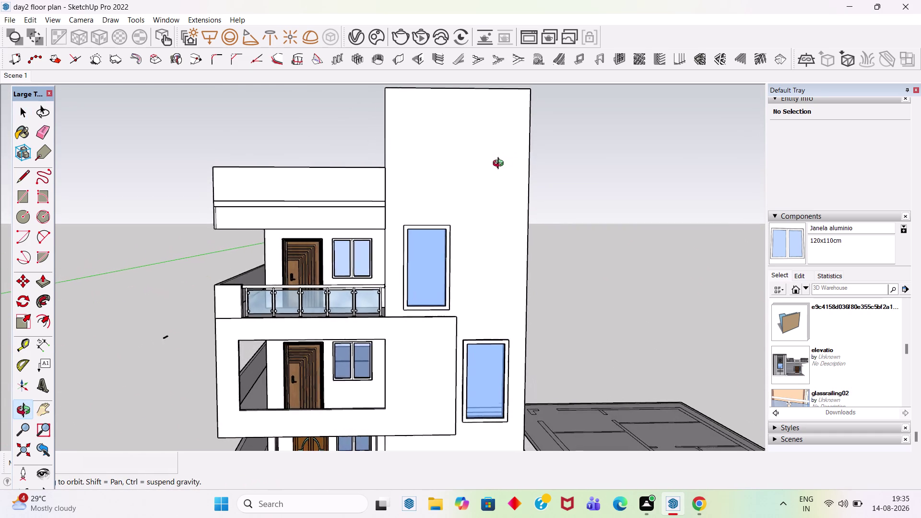
middle_drag(501, 164, 490, 166)
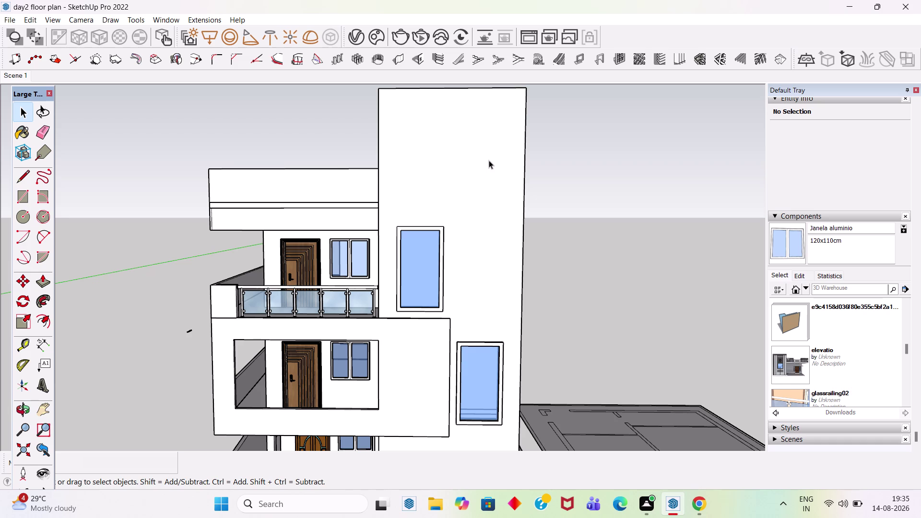
scroll(down, 3)
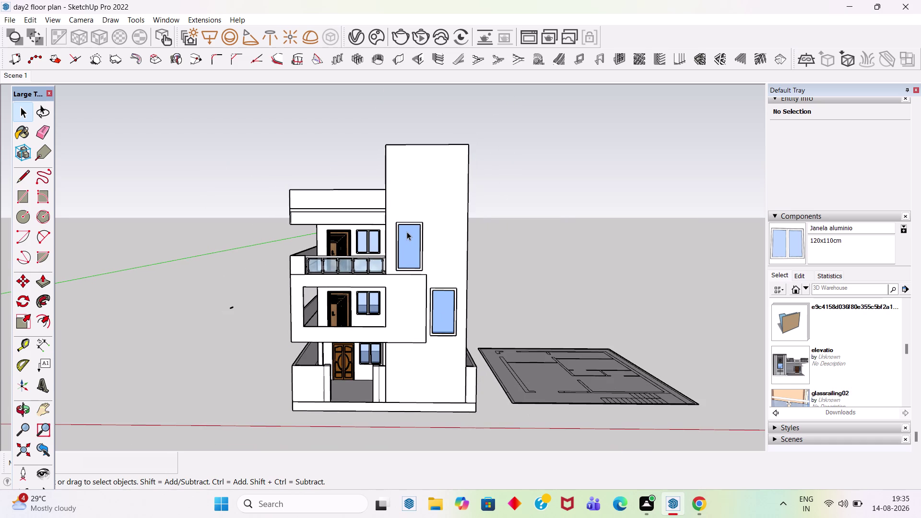